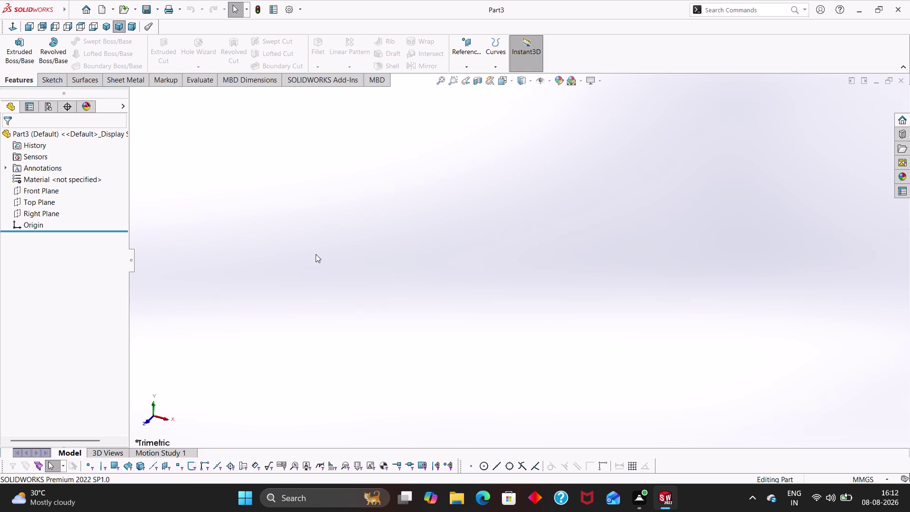
Start a new sketch on the Front Plane.
click(39, 192)
right_click(406, 211)
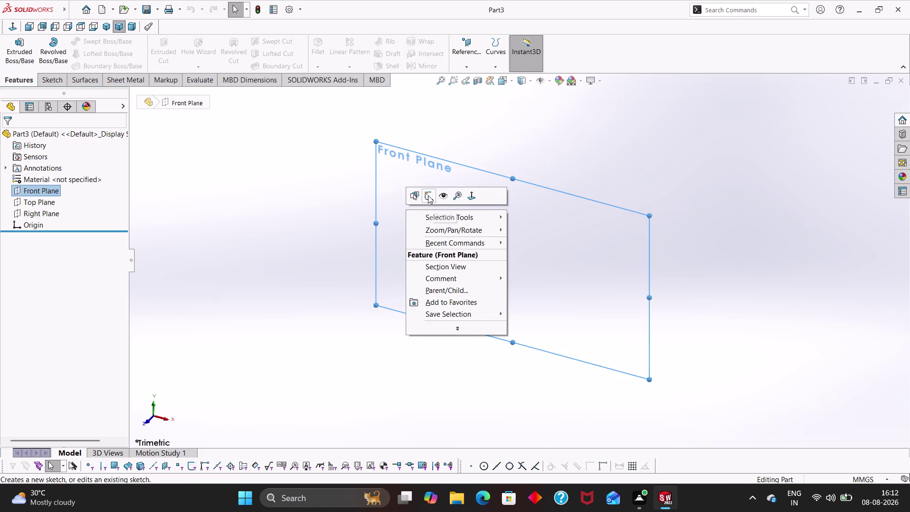
click(428, 195)
scroll(up, 3)
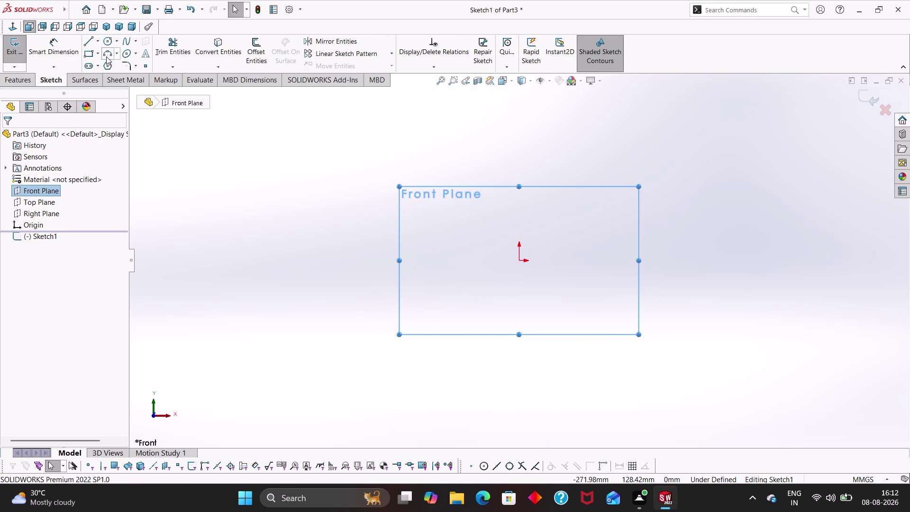
Draw a center rectangle centred on the origin.
click(91, 53)
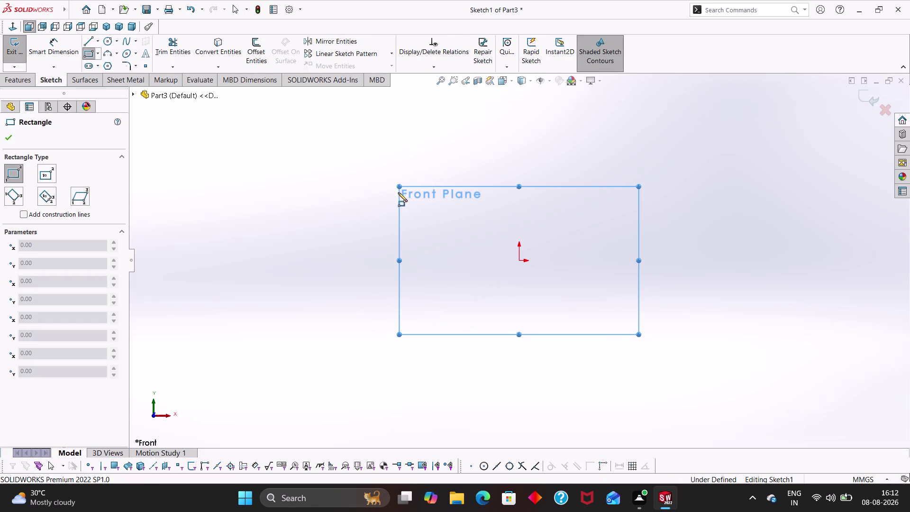
key(Escape)
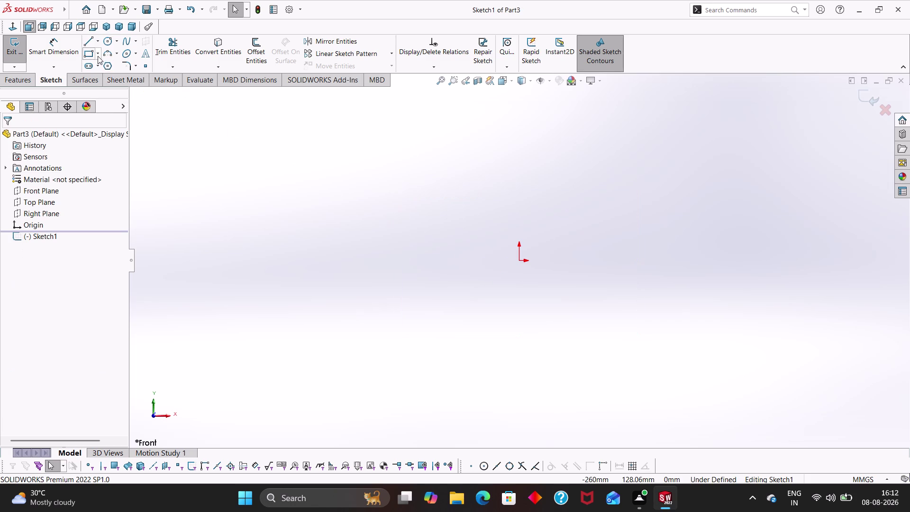
click(98, 56)
click(100, 80)
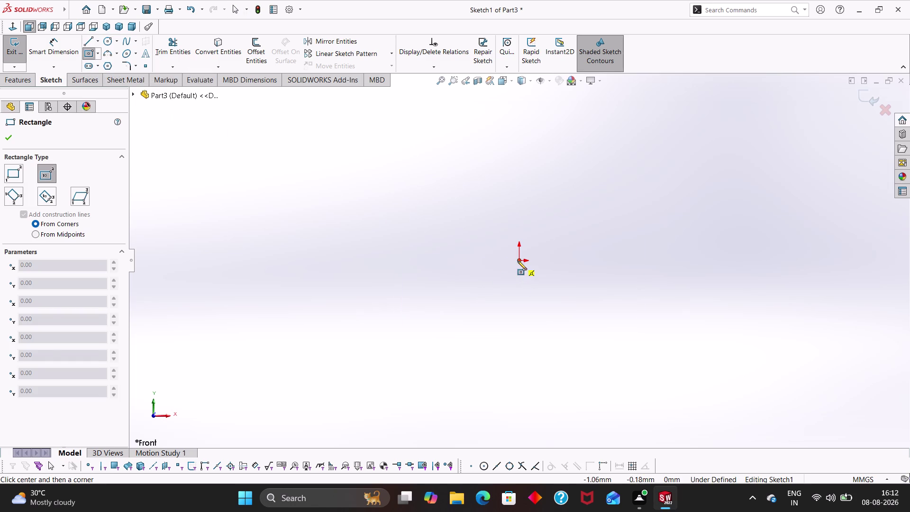
click(517, 260)
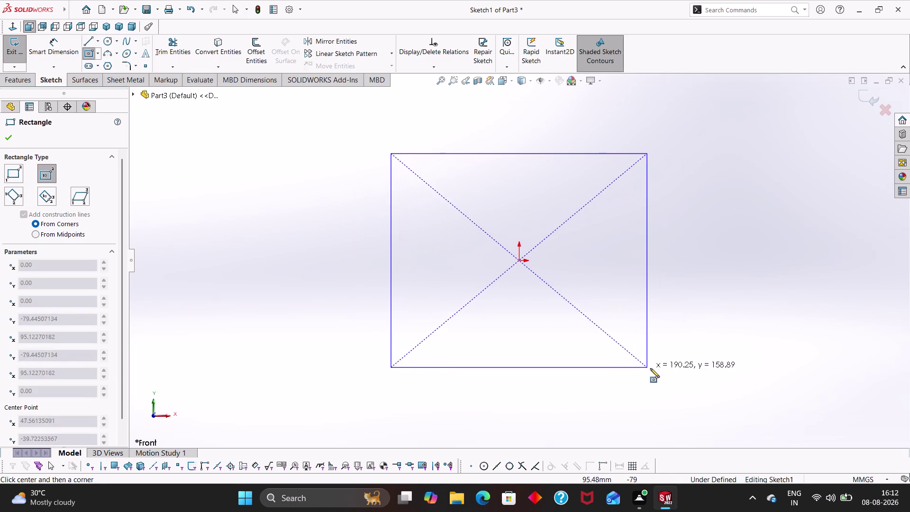
click(664, 368)
key(Escape)
right_drag(731, 359, 715, 232)
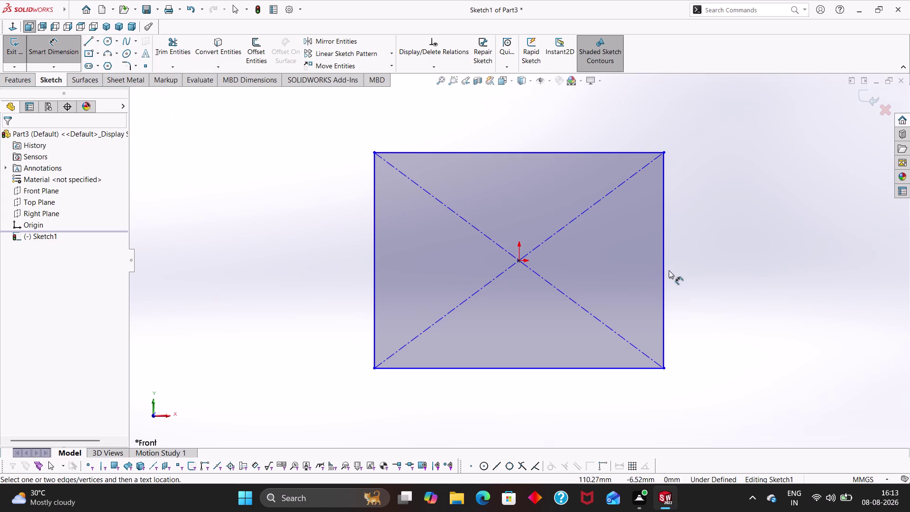
Dimension the rectangle's right edge to 14 mm and top edge to 18 mm.
click(665, 272)
click(708, 263)
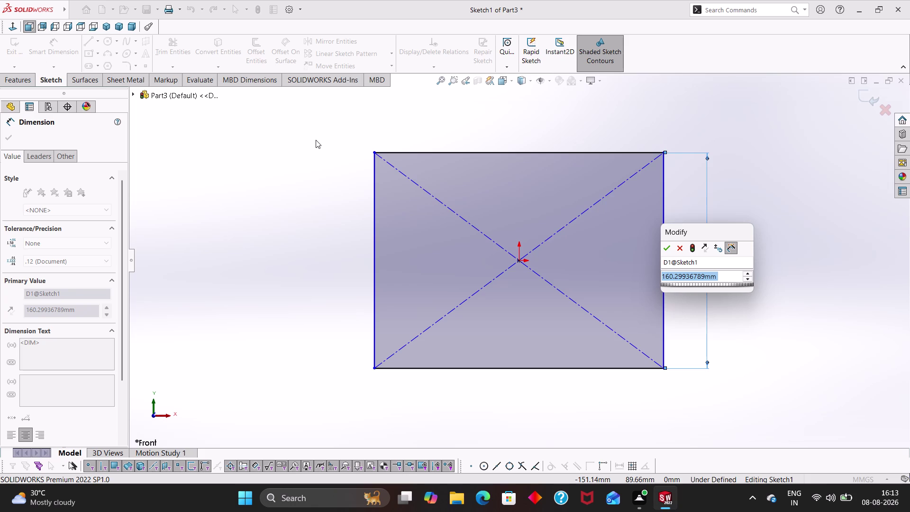
text(14)
key(Return)
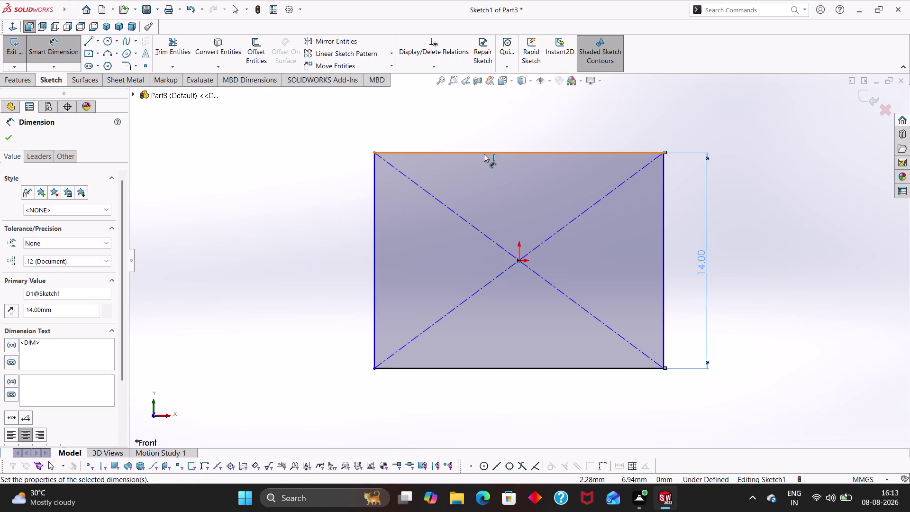
click(484, 154)
click(490, 127)
key(1)
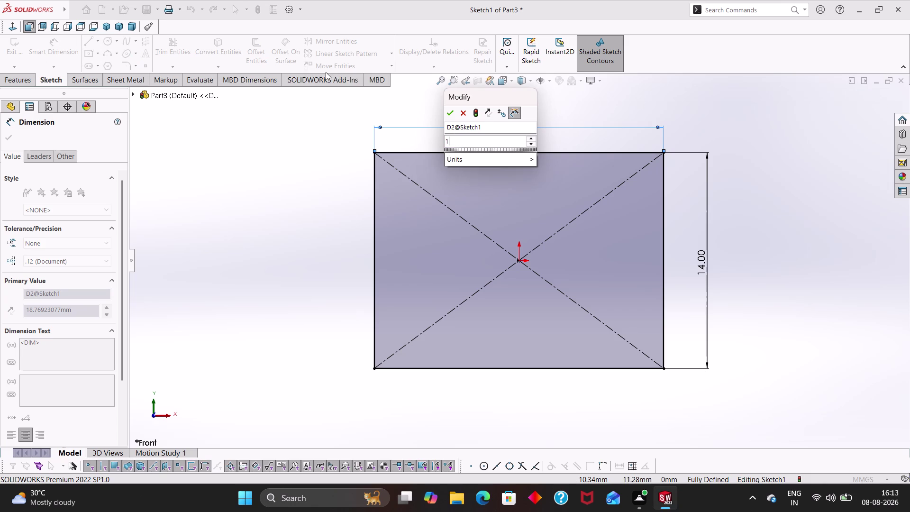
key(8)
key(Return)
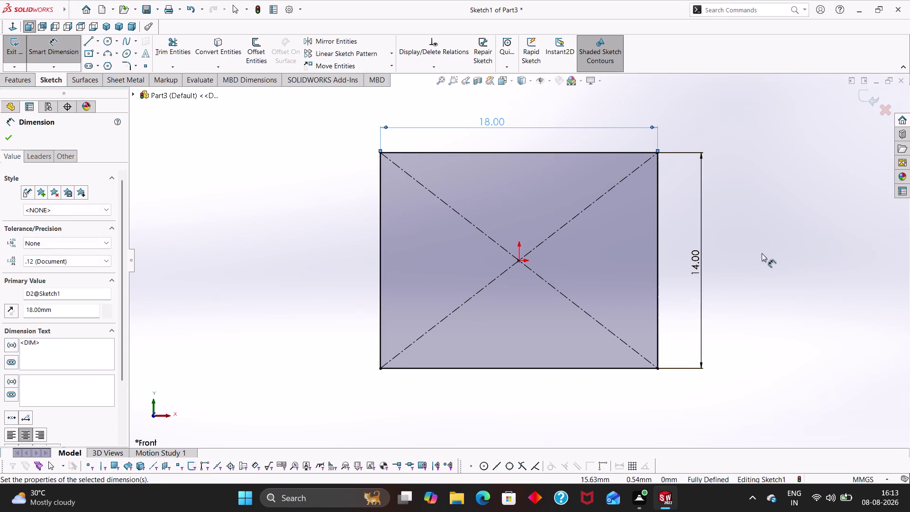
click(776, 257)
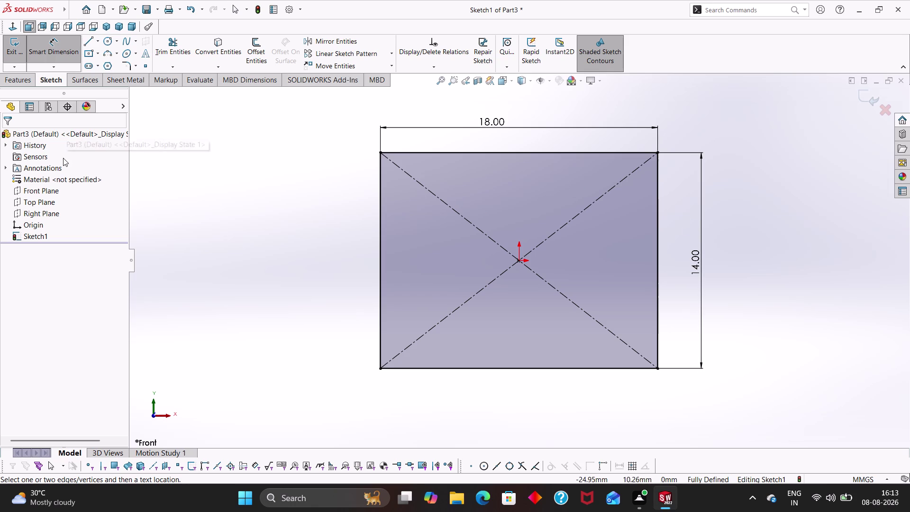
click(18, 76)
Start extruding the rectangle with a Mid Plane end condition.
click(32, 56)
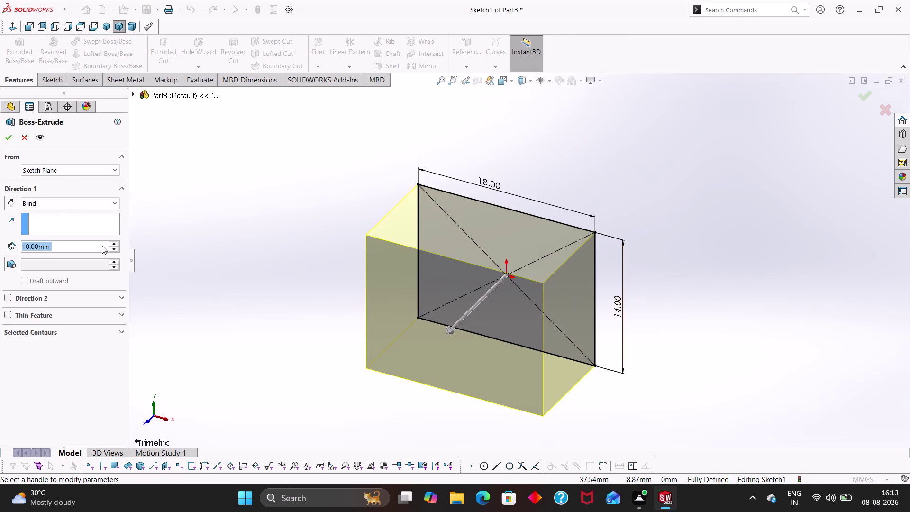
click(63, 205)
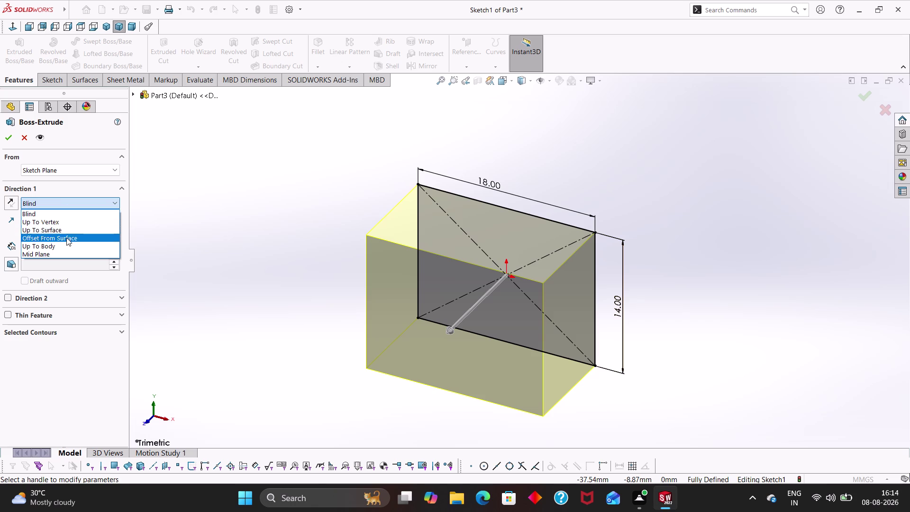
click(69, 249)
click(75, 203)
click(78, 251)
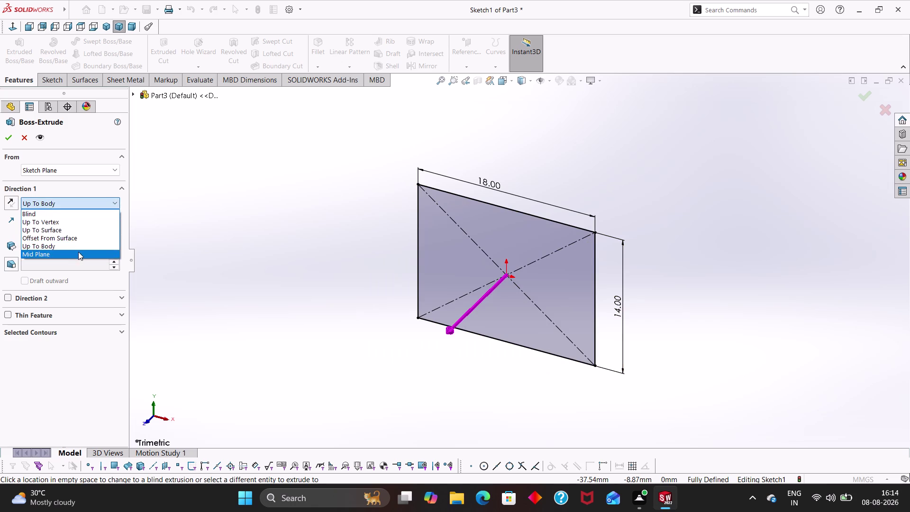
click(239, 250)
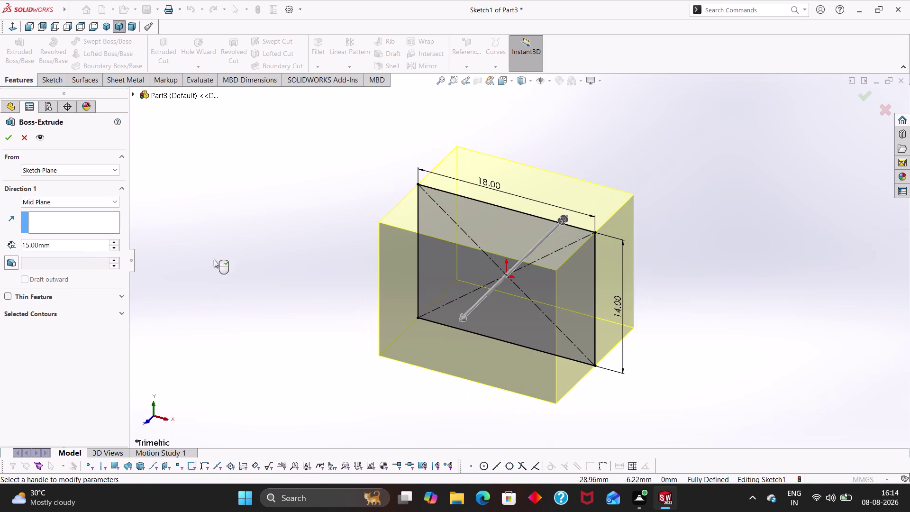
Set the extrusion depth to 14 mm and accept the block.
click(63, 247)
drag(69, 247, 8, 236)
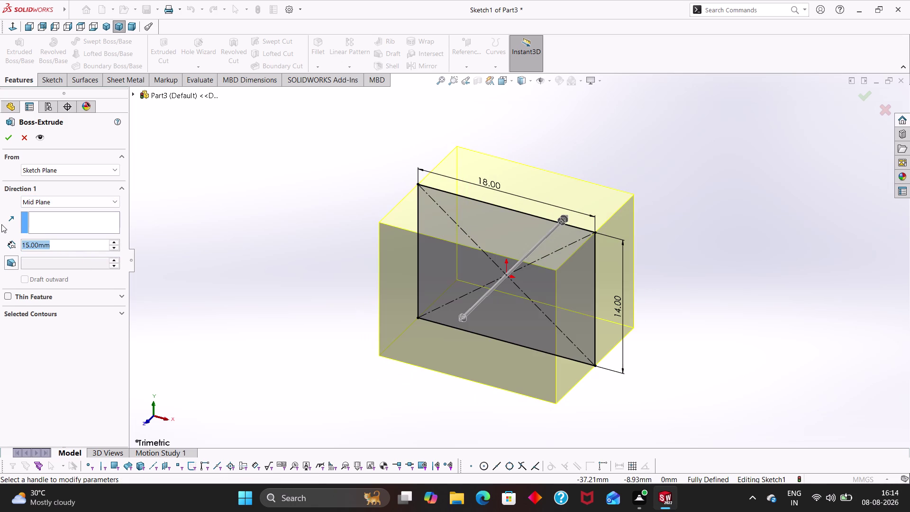
text(14)
key(Return)
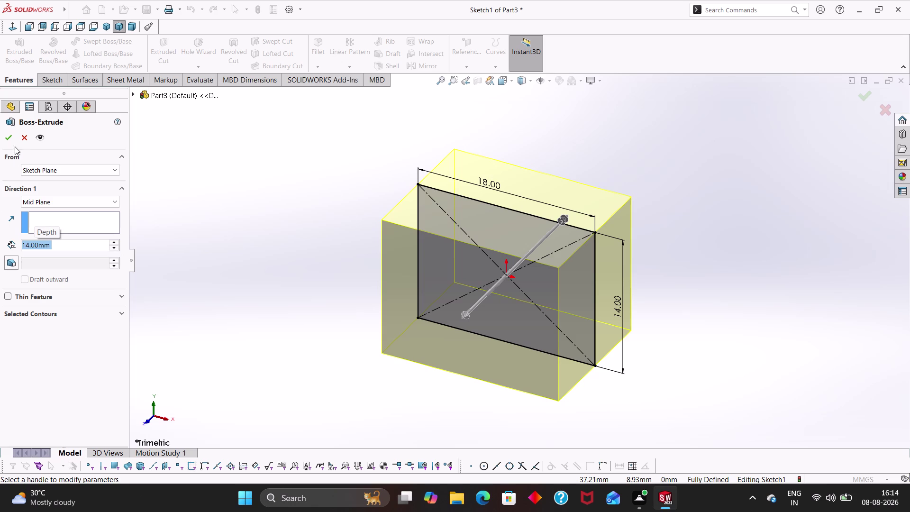
click(8, 136)
click(273, 287)
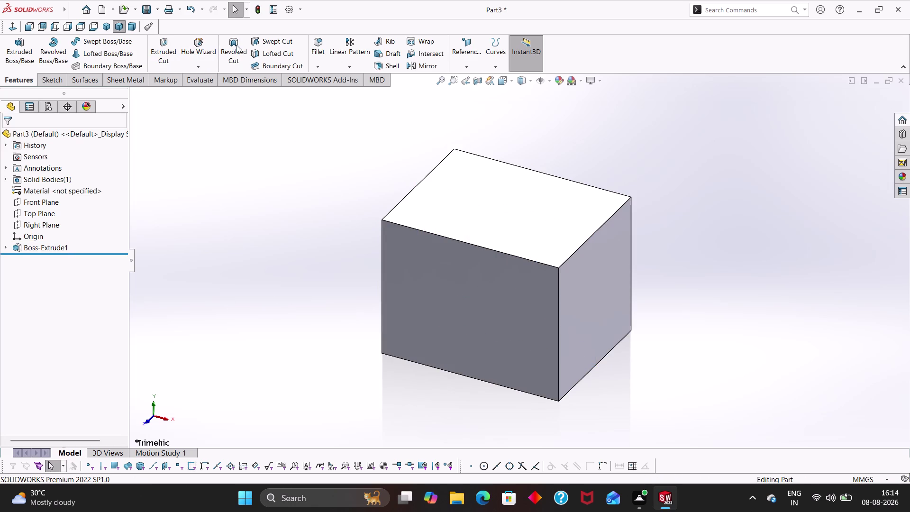
click(317, 54)
Set a 1.5 mm fillet radius and select the first block edges, including the top face's.
click(558, 287)
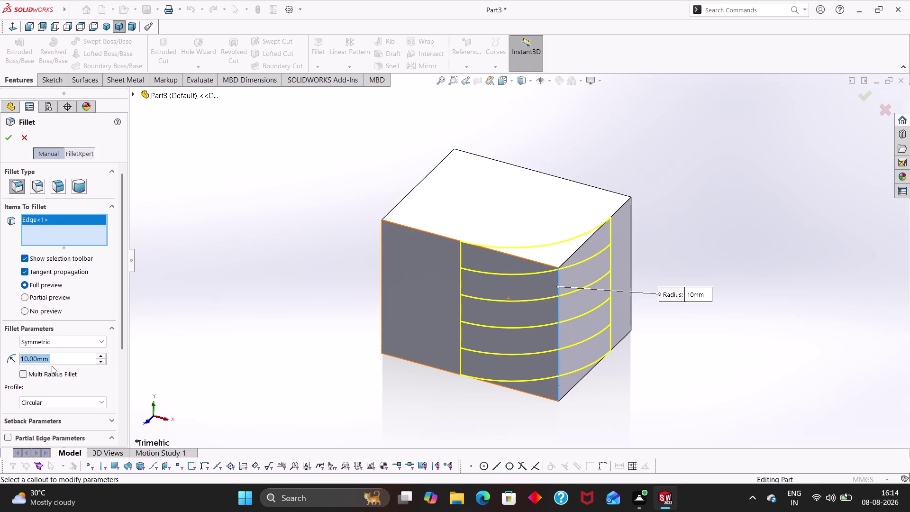
text(1.5)
key(Return)
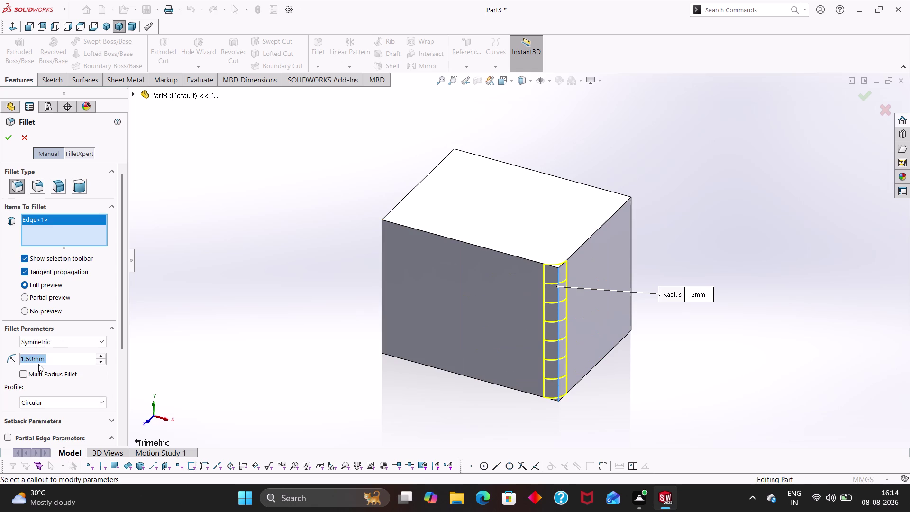
middle_drag(685, 404, 624, 304)
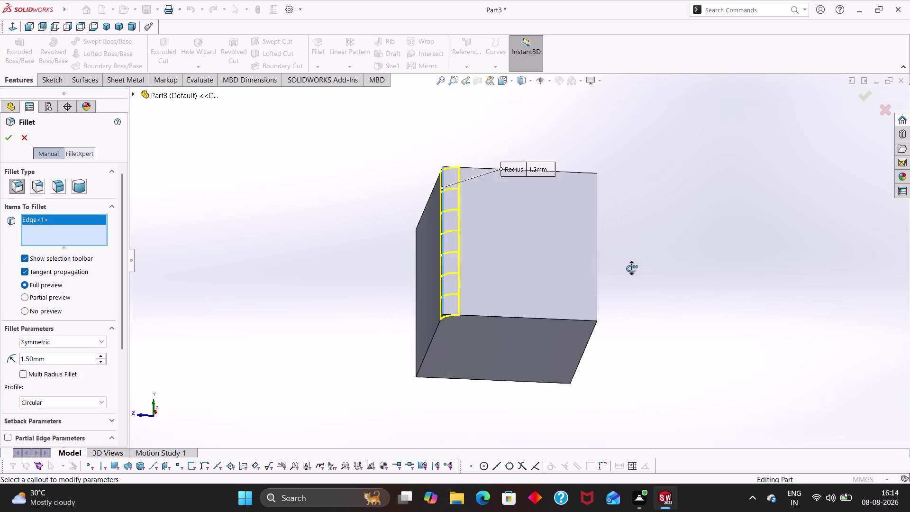
middle_drag(624, 304, 633, 253)
click(513, 286)
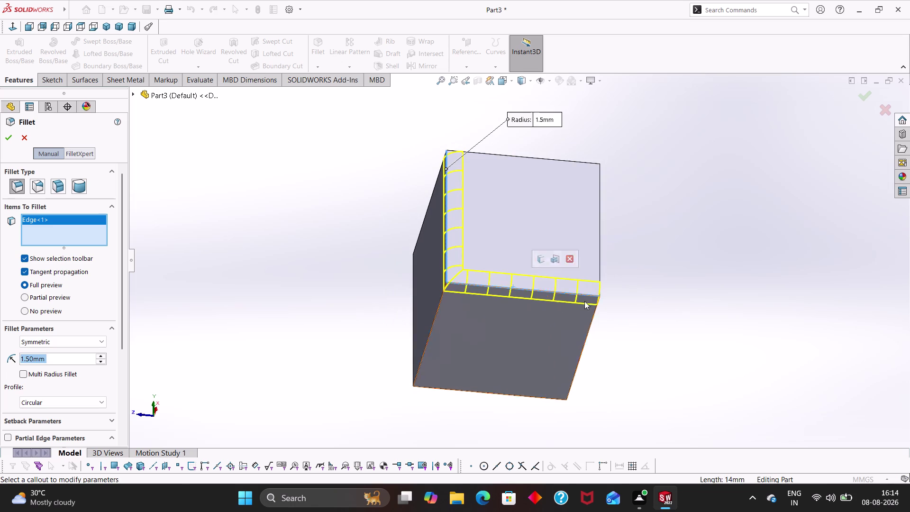
middle_drag(668, 282, 592, 385)
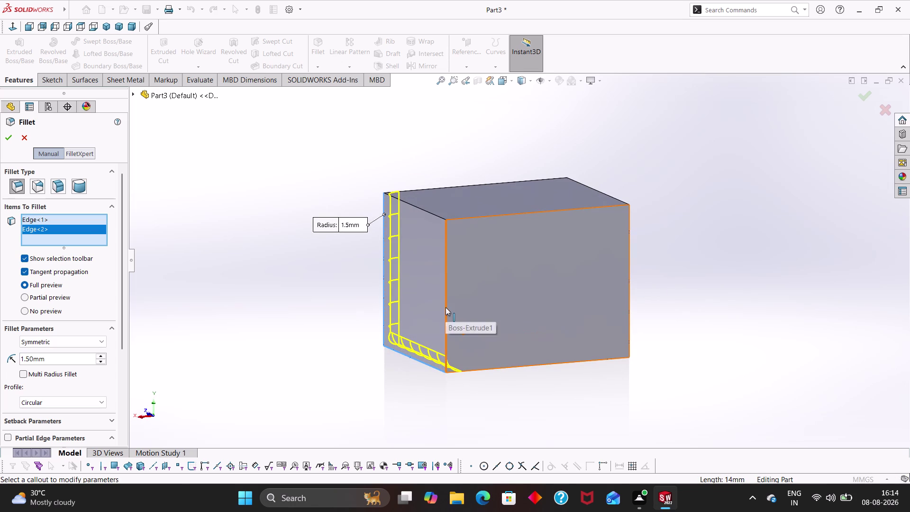
click(446, 307)
middle_drag(504, 281, 533, 371)
middle_drag(574, 311, 624, 396)
click(515, 296)
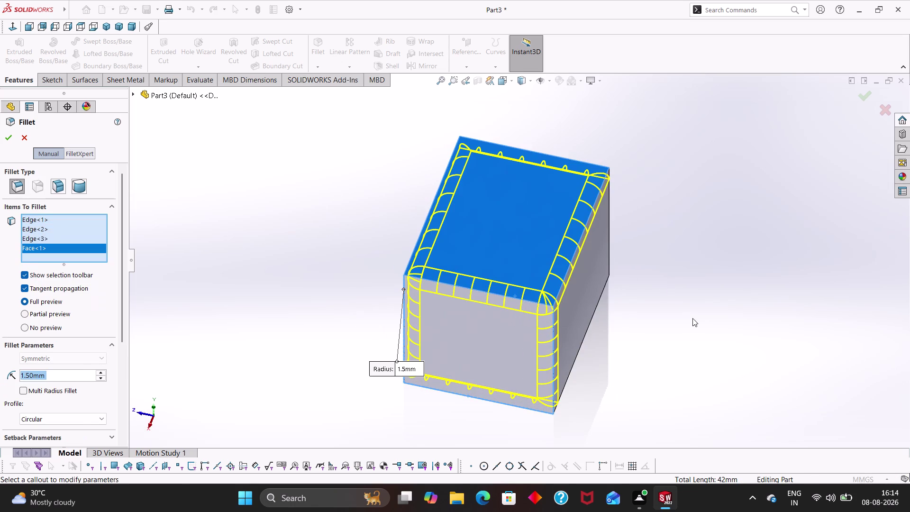
Add more of the block's side edges to the fillet.
middle_drag(694, 320, 532, 173)
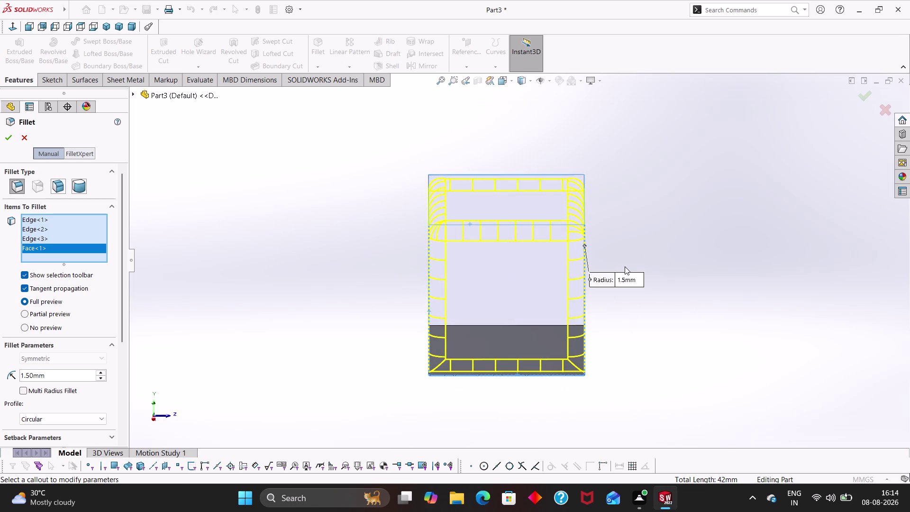
middle_drag(625, 266, 457, 293)
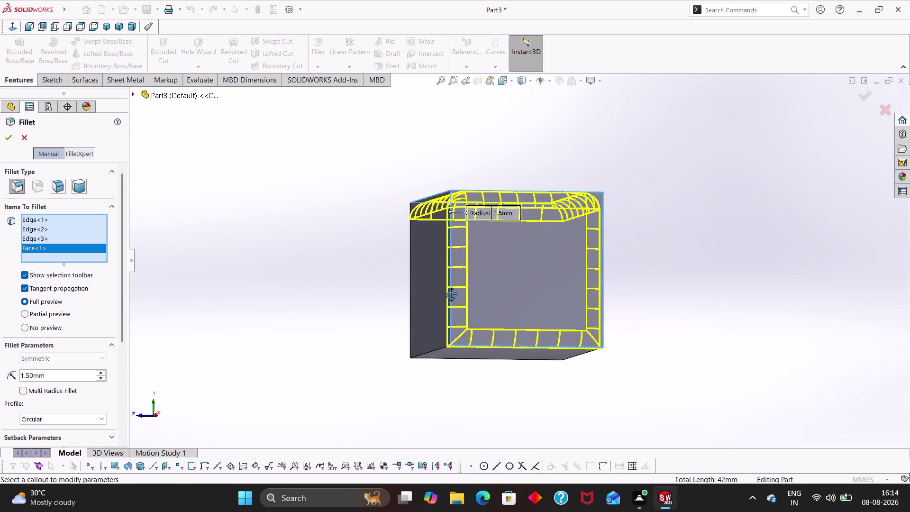
middle_drag(457, 293, 443, 243)
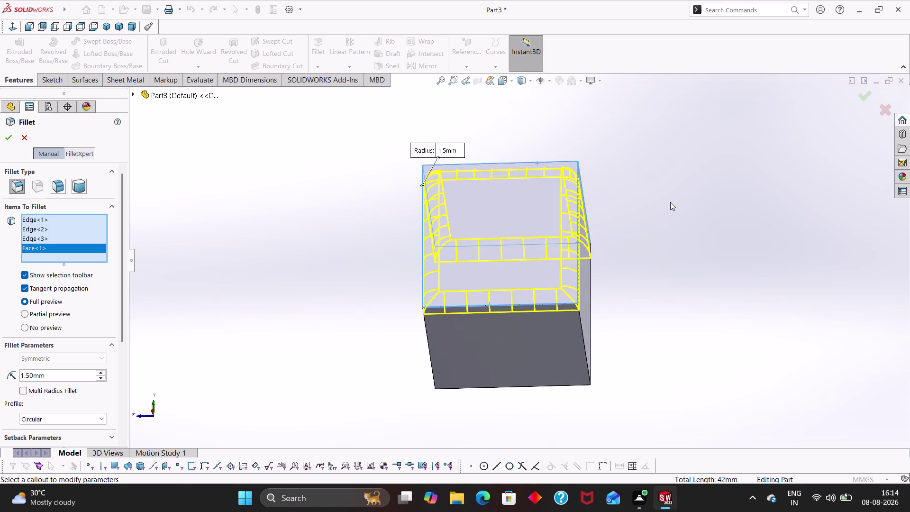
middle_drag(671, 201, 686, 222)
click(410, 292)
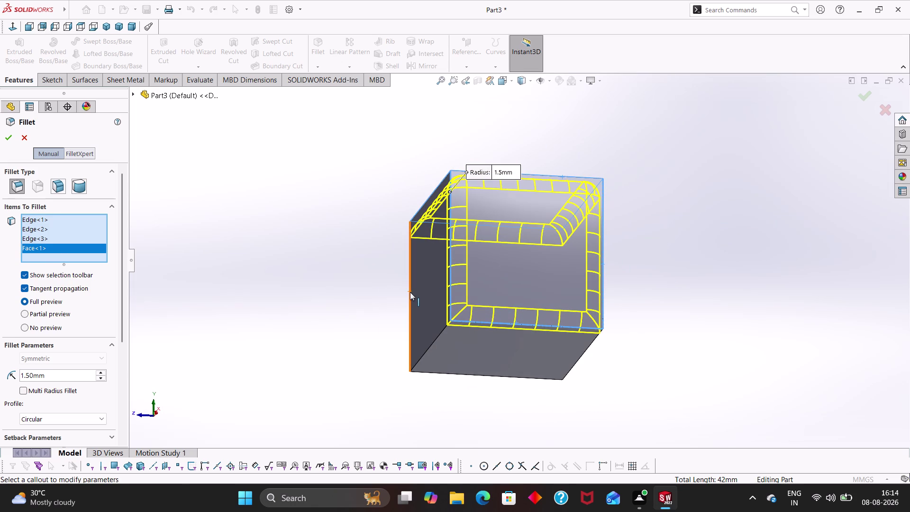
middle_drag(640, 334, 619, 341)
scroll(down, 3)
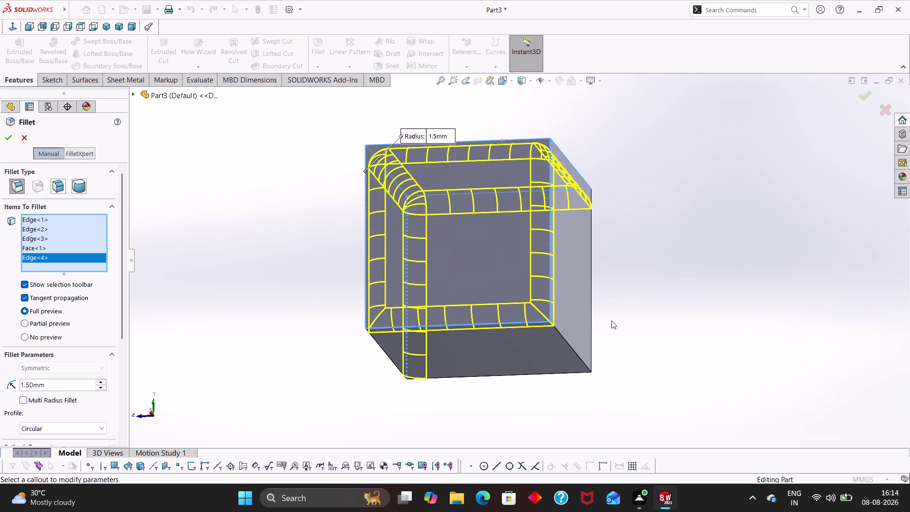
click(592, 306)
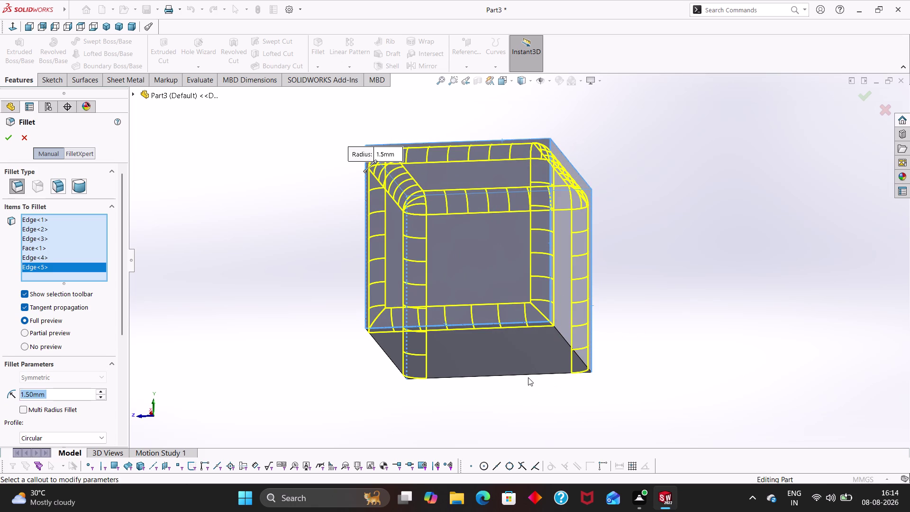
click(529, 375)
Add the remaining underside edges and apply the 1.5 mm fillet.
middle_drag(554, 393, 528, 299)
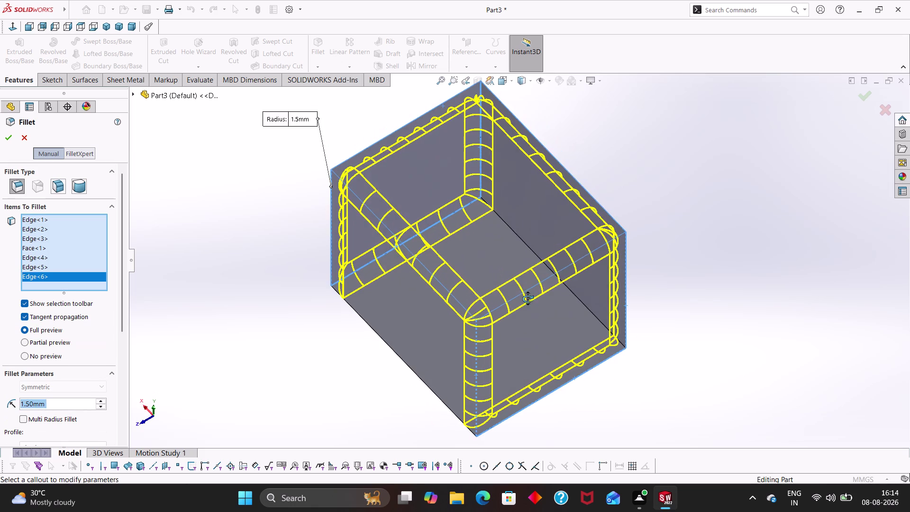
middle_drag(528, 299, 529, 299)
click(425, 388)
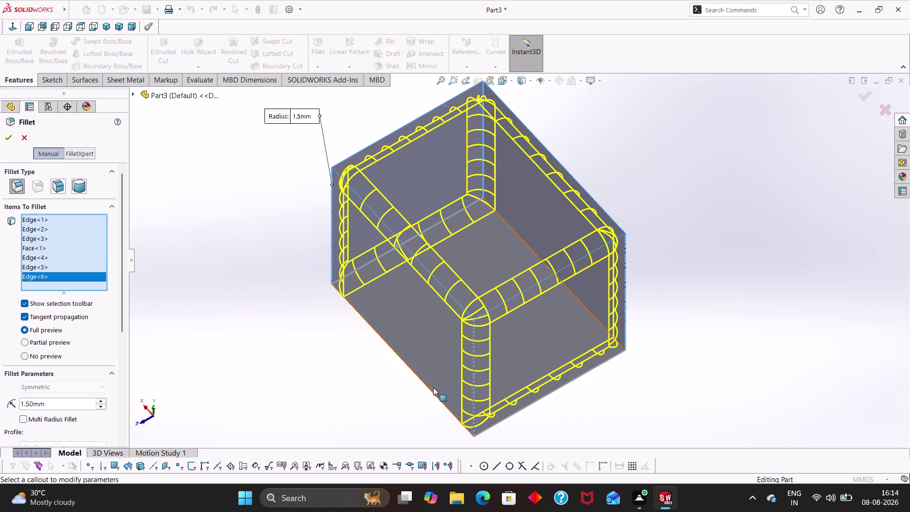
click(429, 390)
middle_drag(689, 342, 633, 382)
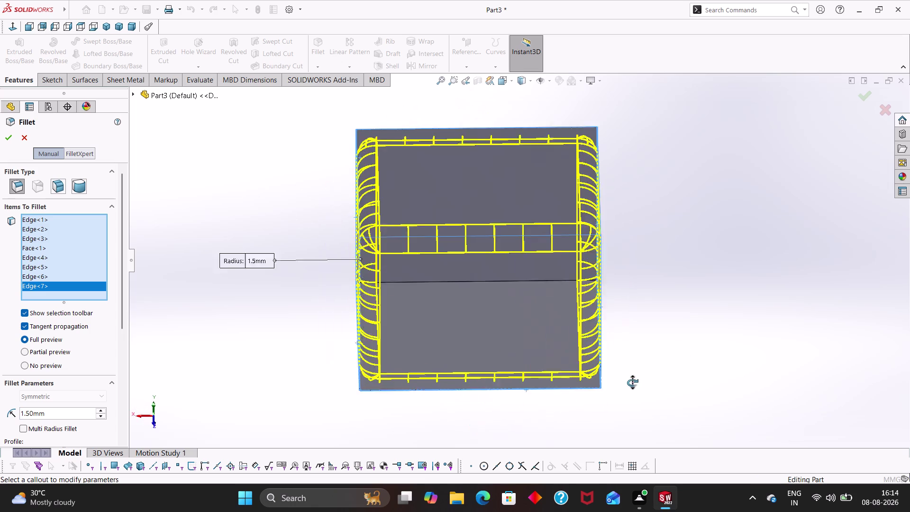
middle_drag(634, 383, 774, 401)
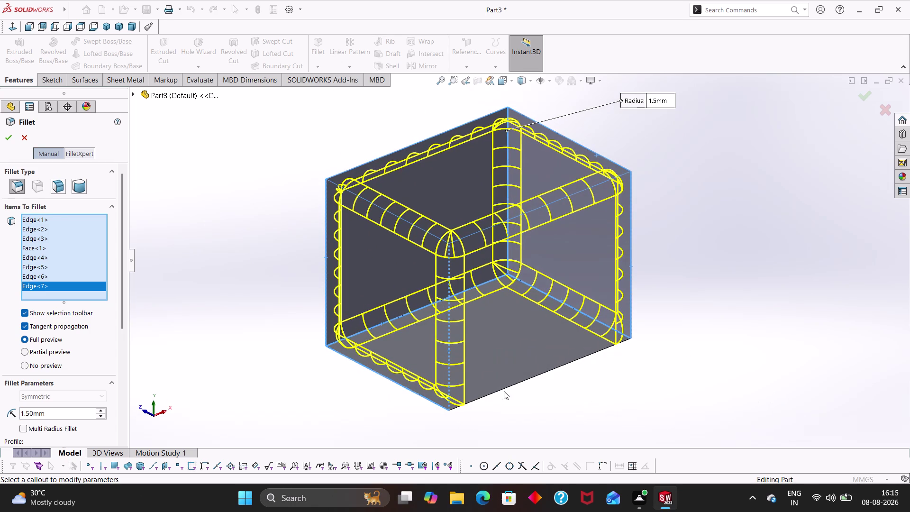
click(504, 389)
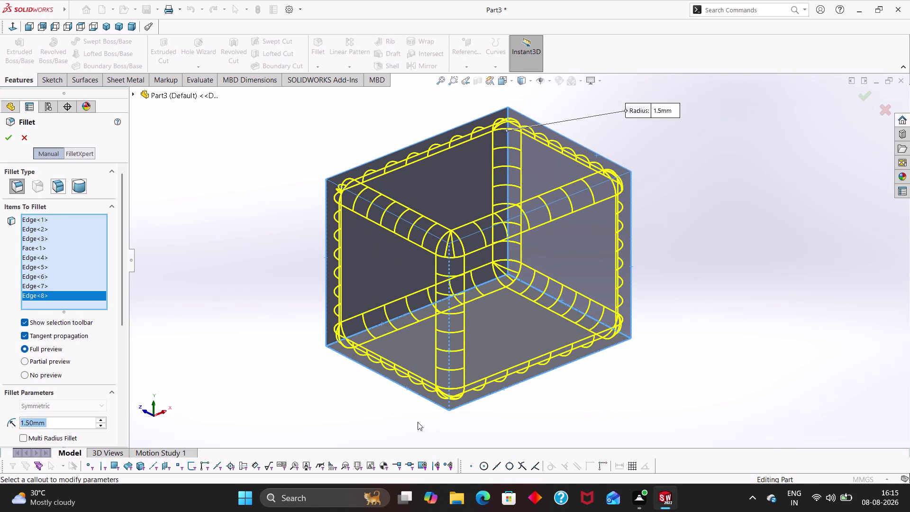
click(4, 140)
middle_drag(293, 222, 307, 268)
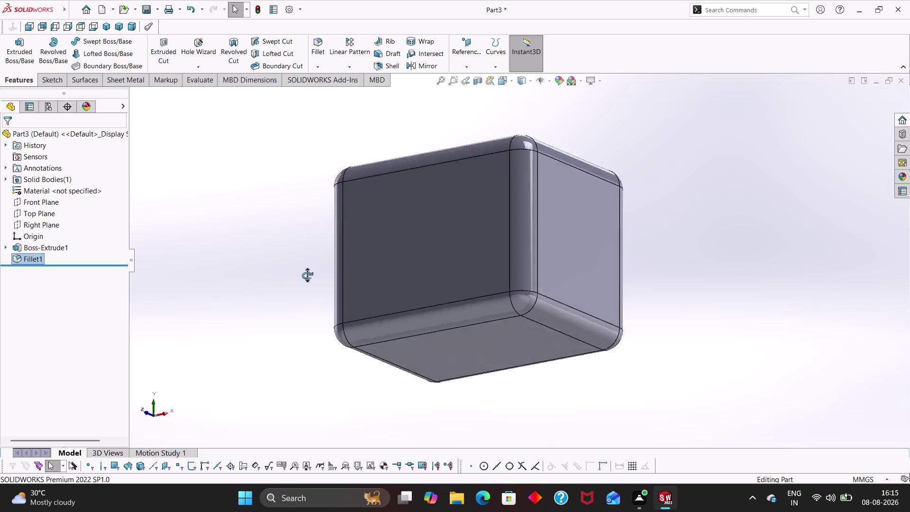
Orbit the rounded block, then start a sketch on its top face.
middle_drag(307, 268, 520, 319)
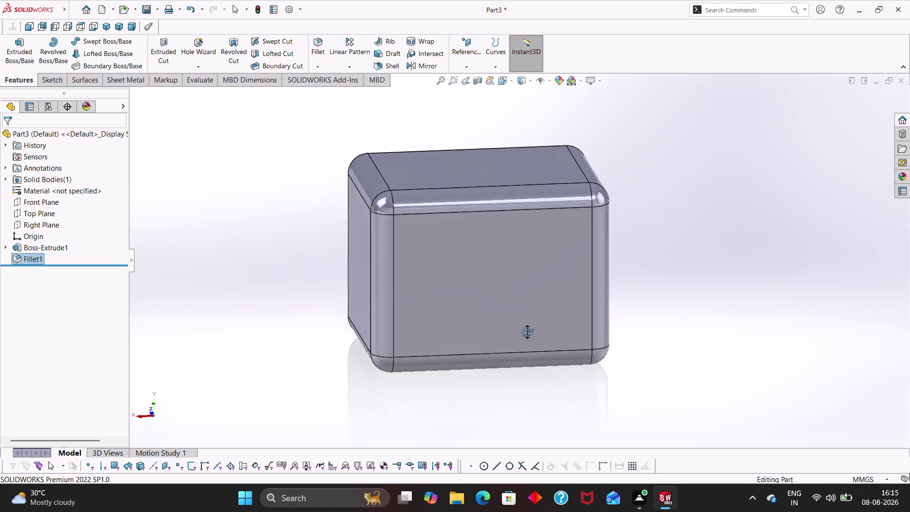
middle_drag(520, 319, 472, 131)
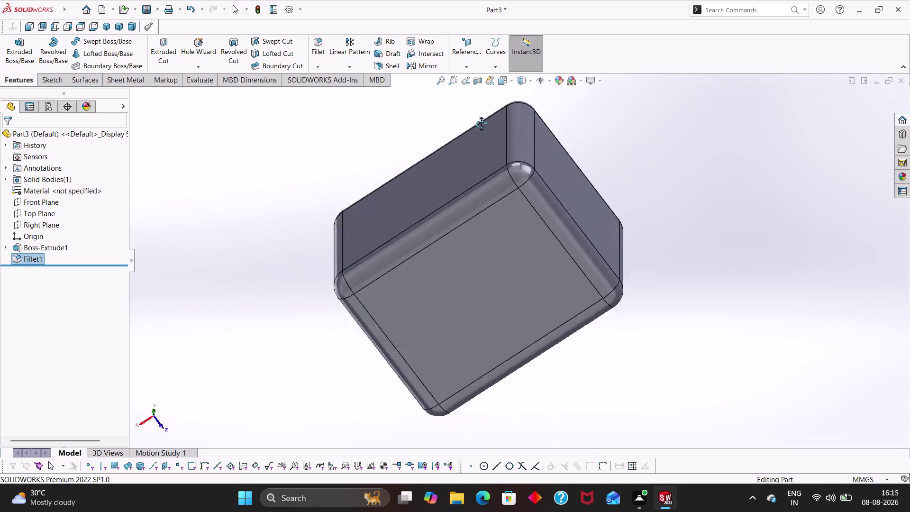
middle_drag(471, 132, 661, 394)
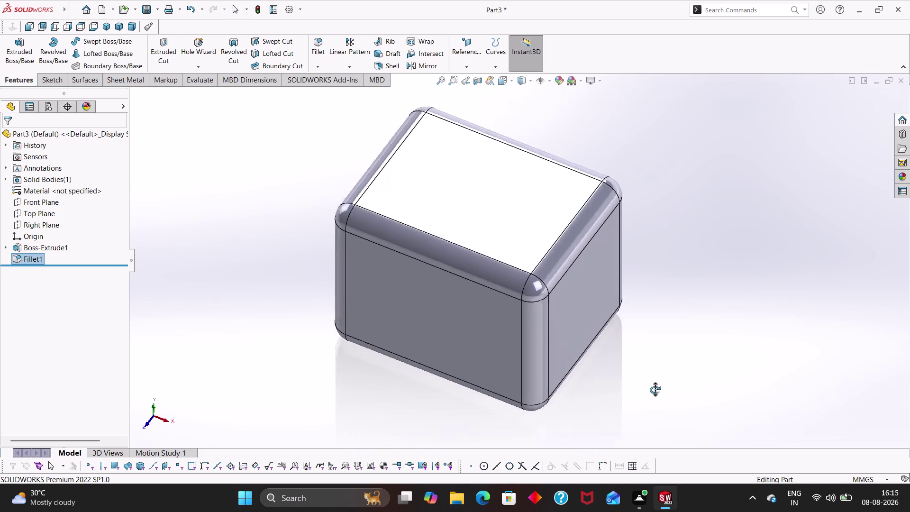
middle_drag(661, 394, 654, 389)
scroll(up, 3)
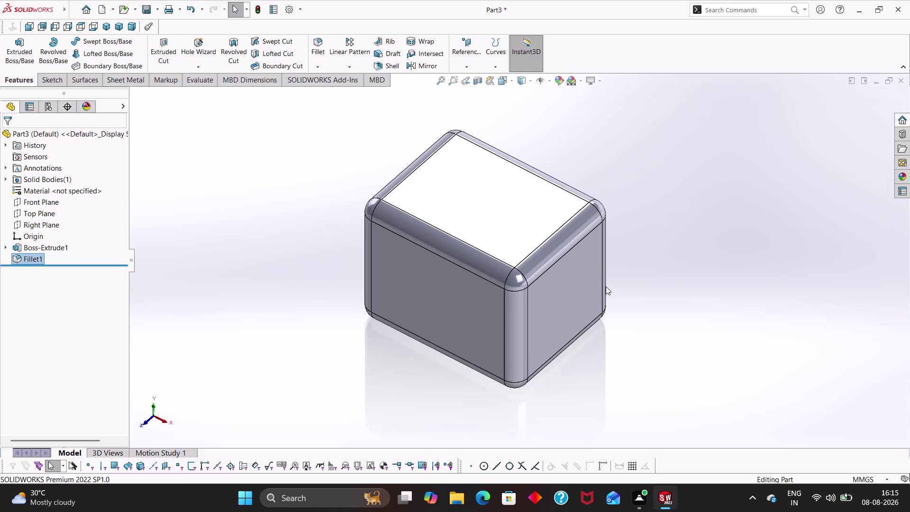
right_click(530, 200)
click(554, 183)
scroll(up, 3)
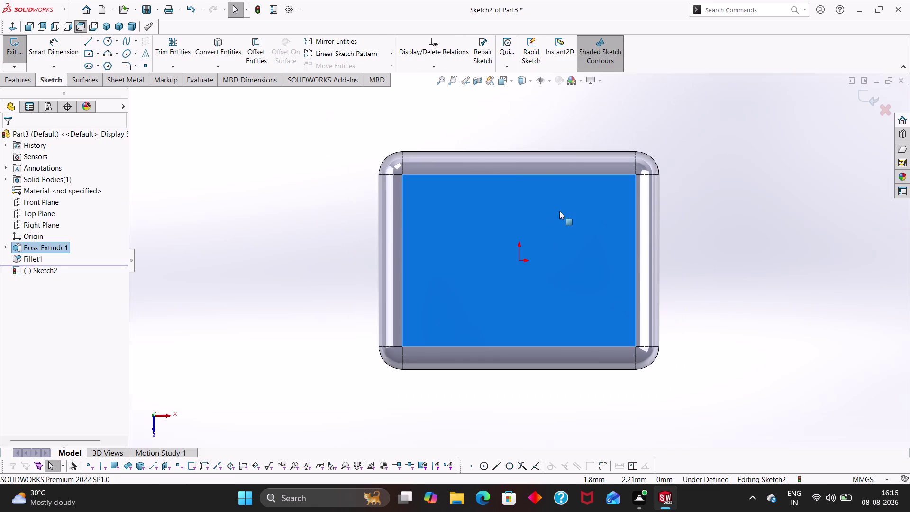
right_drag(330, 218, 415, 237)
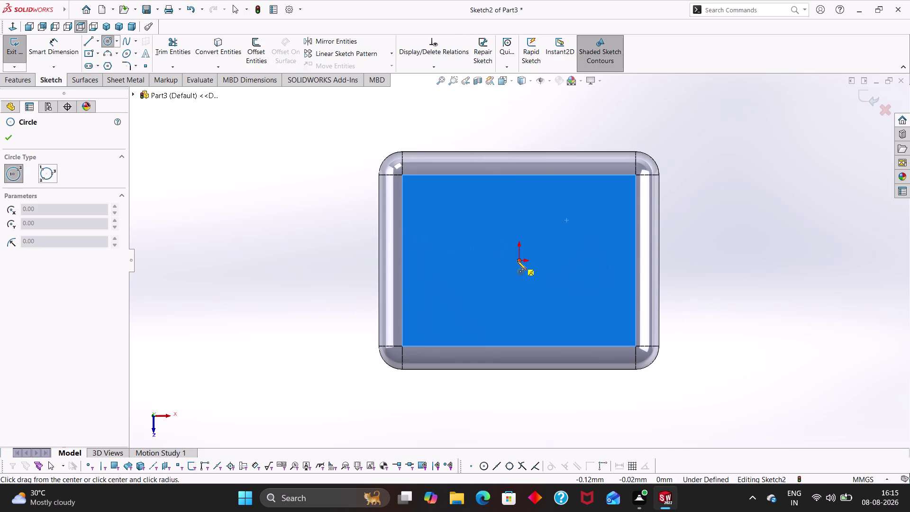
click(517, 261)
click(570, 309)
right_drag(710, 332, 698, 200)
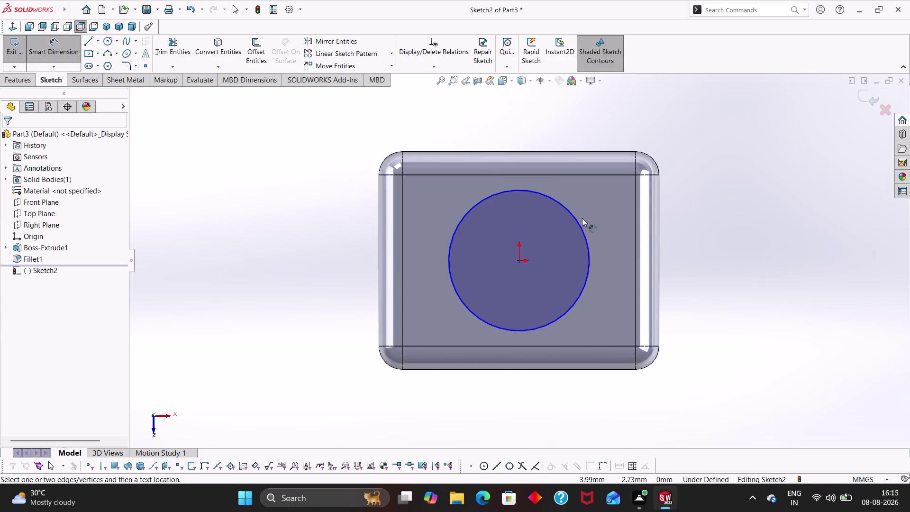
click(577, 221)
click(610, 198)
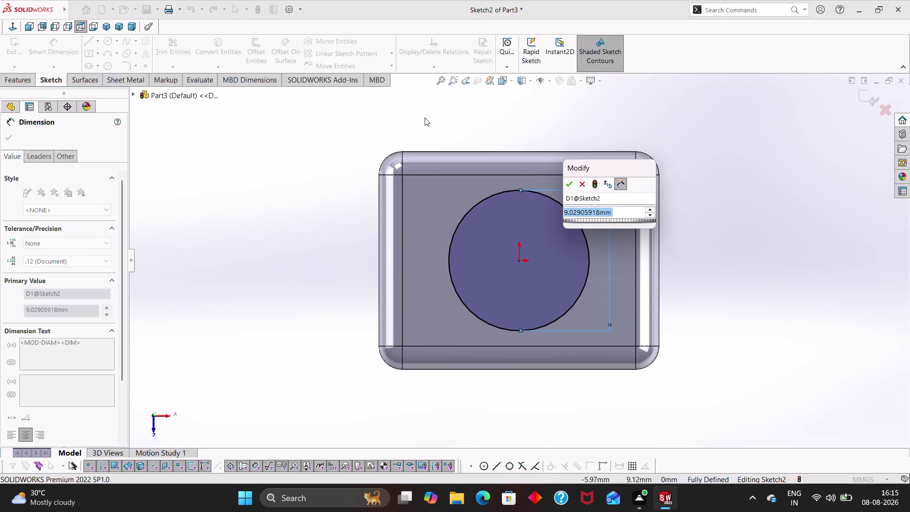
key(1)
key(0)
key(Return)
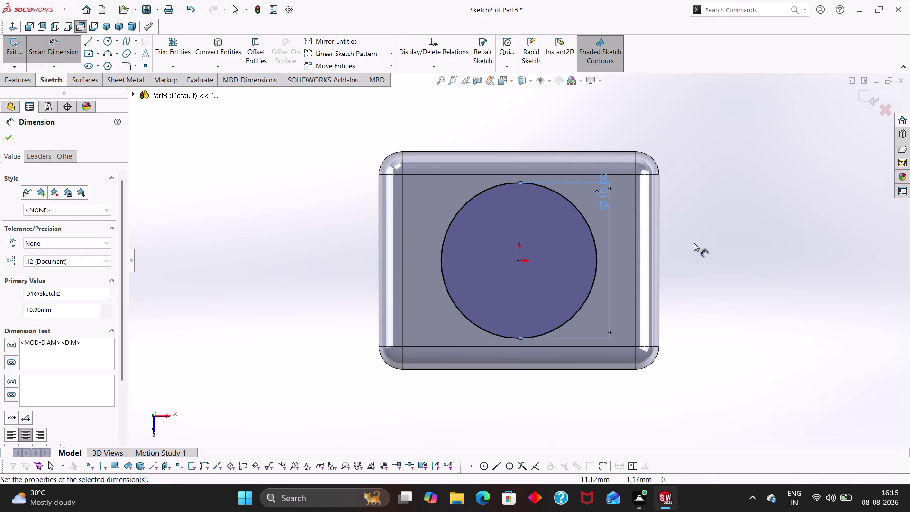
click(699, 237)
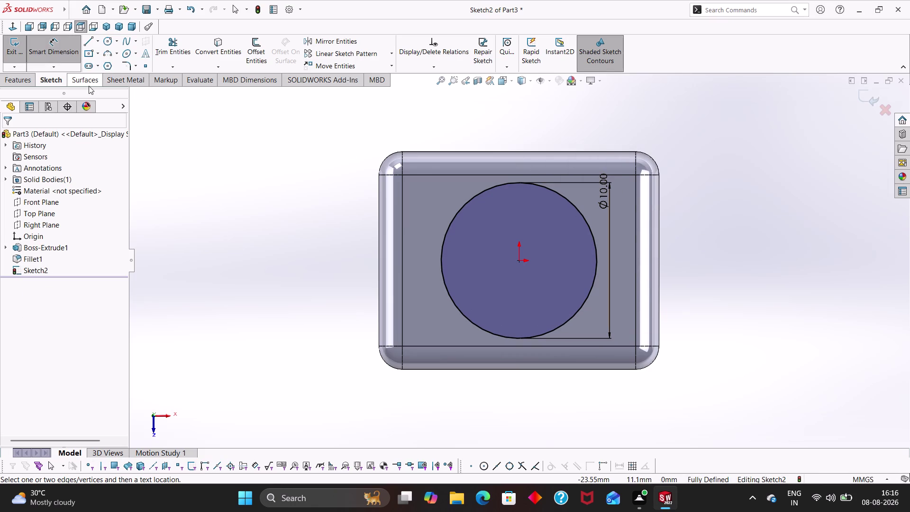
middle_drag(701, 298, 696, 188)
key(Escape)
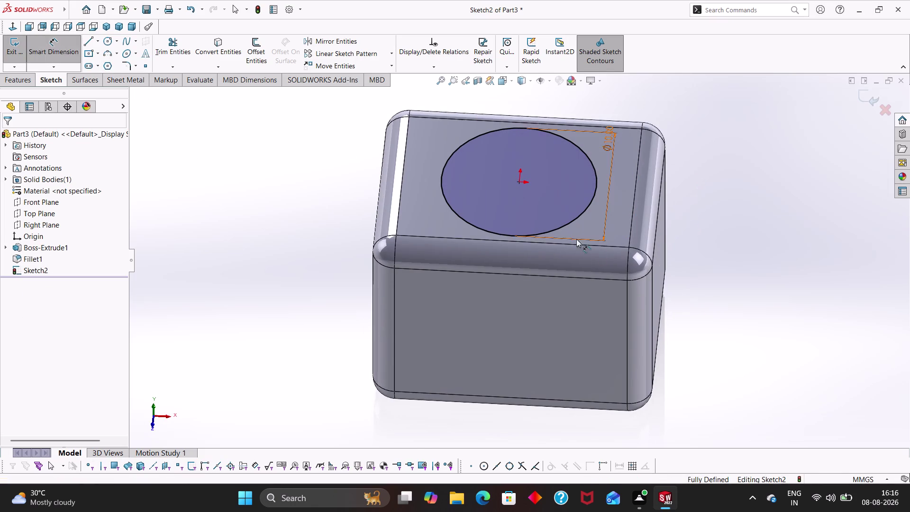
click(568, 225)
key(Delete)
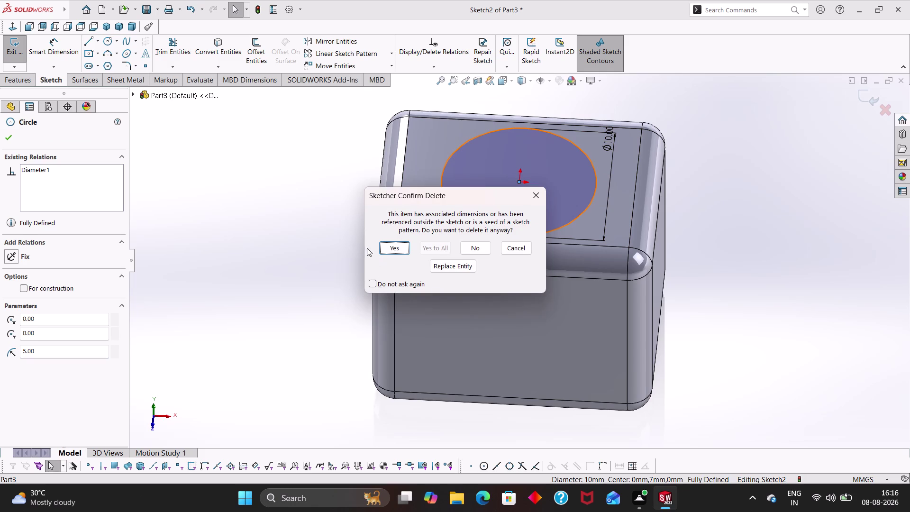
click(383, 249)
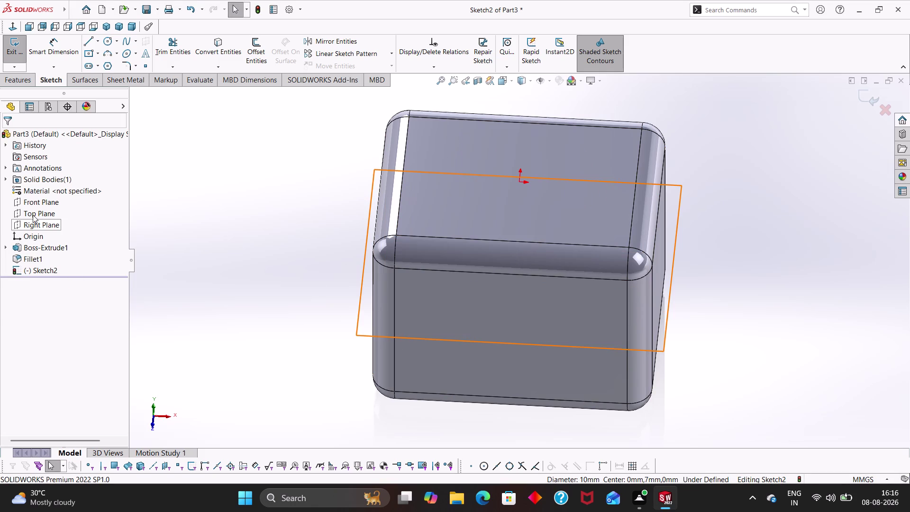
click(33, 215)
right_click(48, 213)
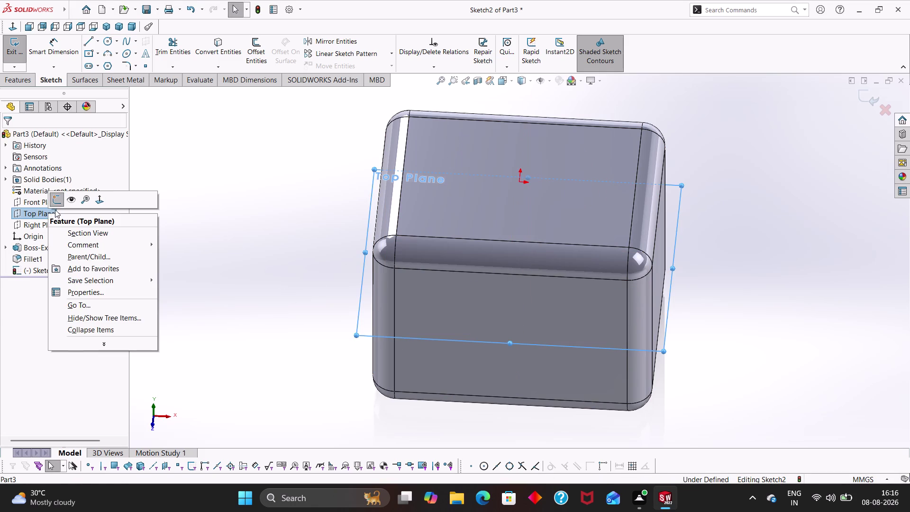
click(57, 199)
Sketch a circle centred on the origin on the Top Plane.
click(50, 214)
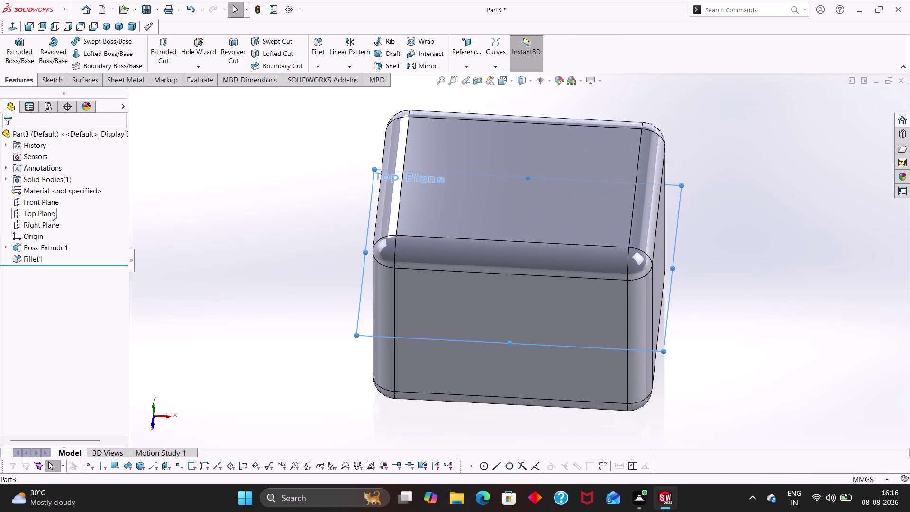
click(57, 200)
scroll(up, 3)
right_drag(216, 237, 358, 245)
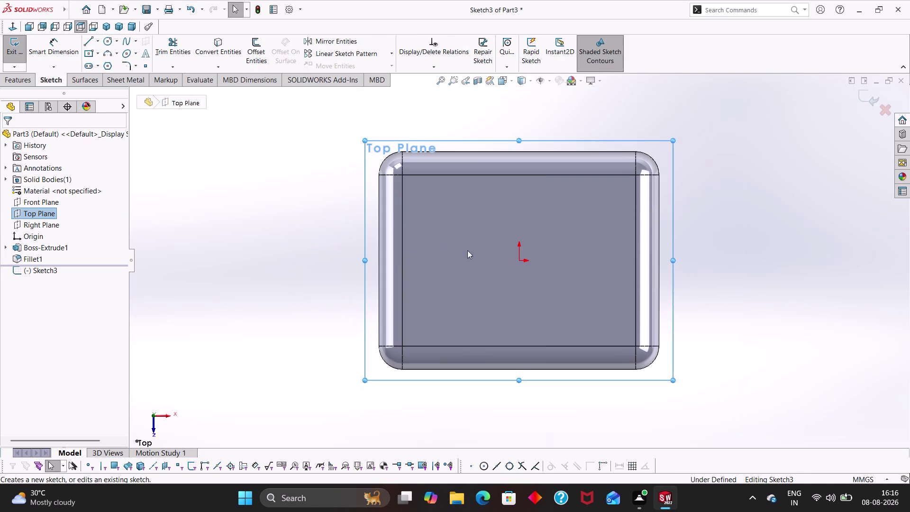
right_drag(357, 245, 473, 251)
click(517, 262)
click(545, 307)
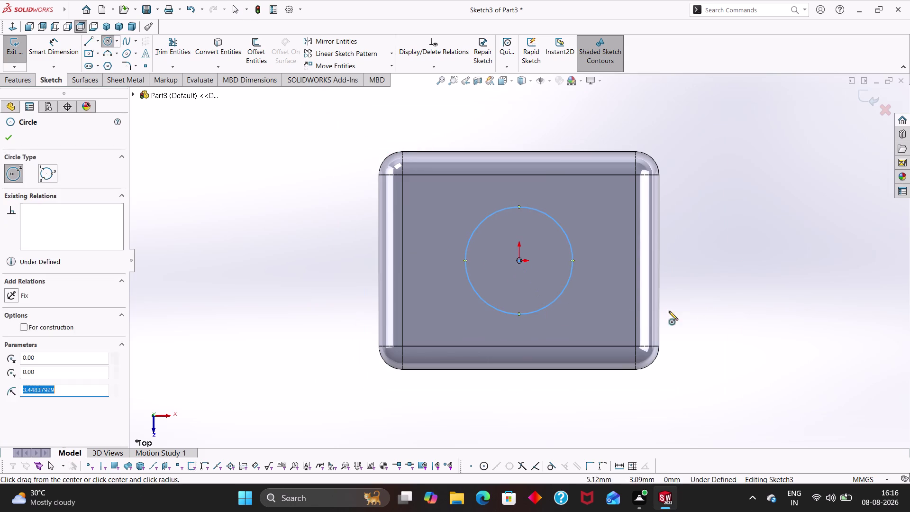
key(Escape)
Dimension the circle to a 10 mm diameter.
right_drag(720, 334, 695, 212)
click(571, 253)
click(602, 219)
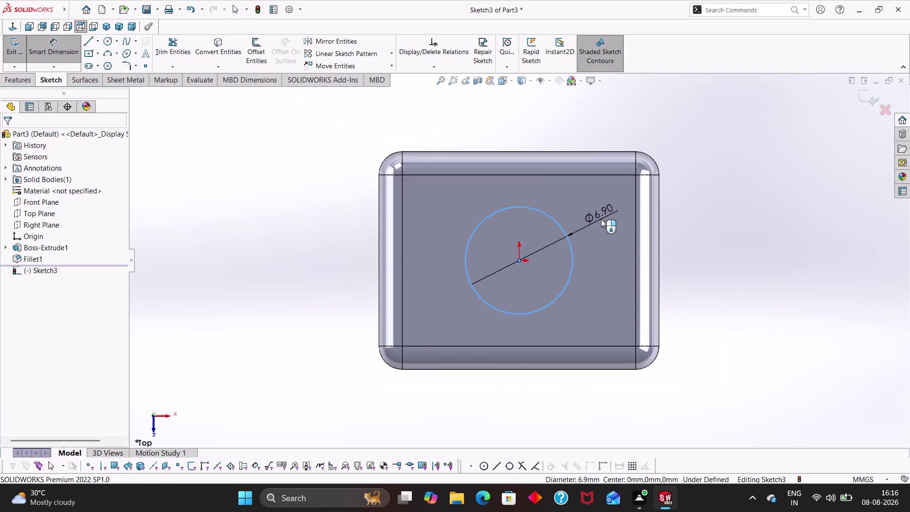
key(1)
key(0)
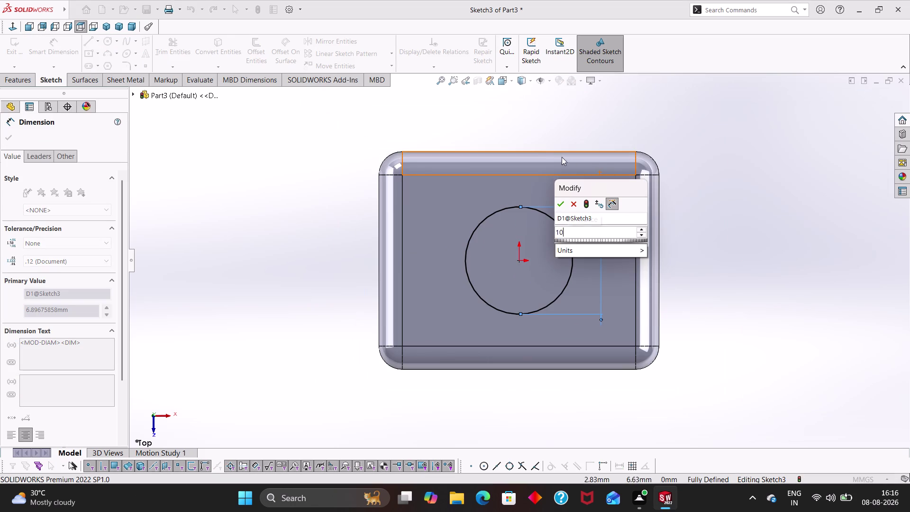
key(Return)
click(721, 256)
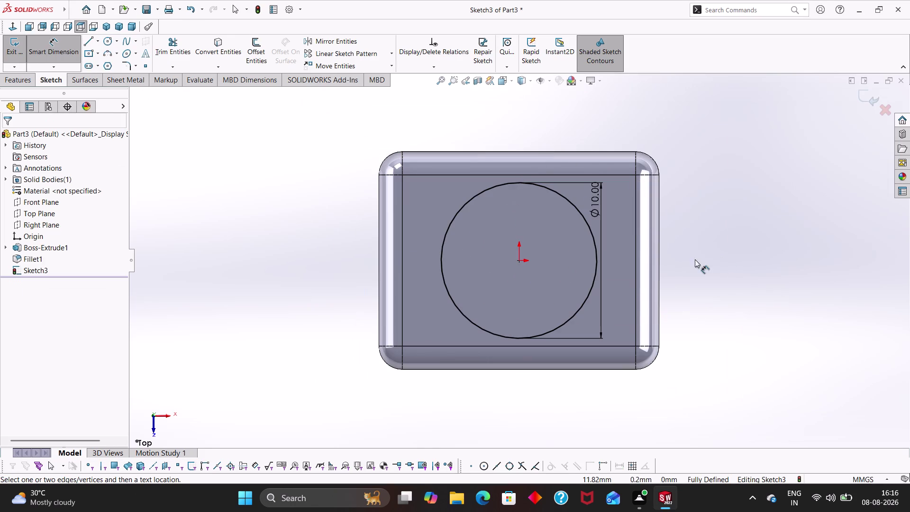
click(12, 77)
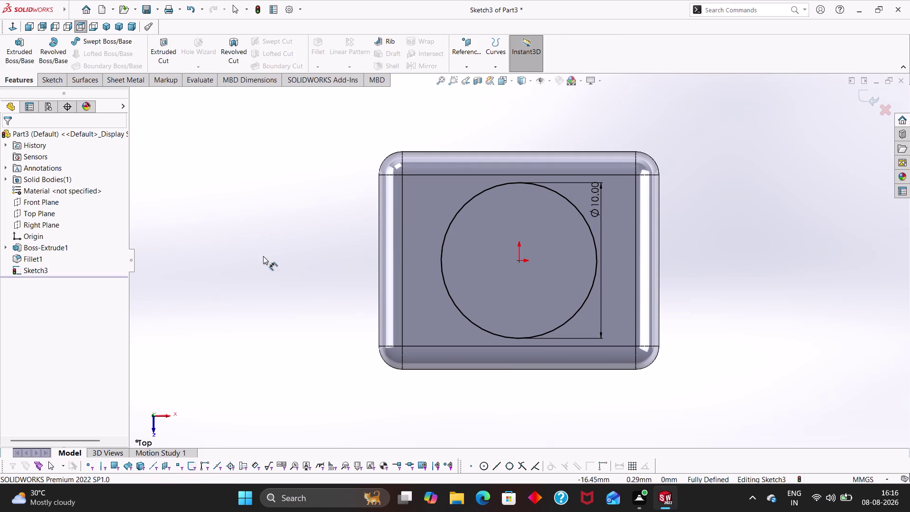
Extrude the 10 mm circle to a 28 mm depth and accept it.
middle_drag(267, 251, 258, 162)
scroll(up, 3)
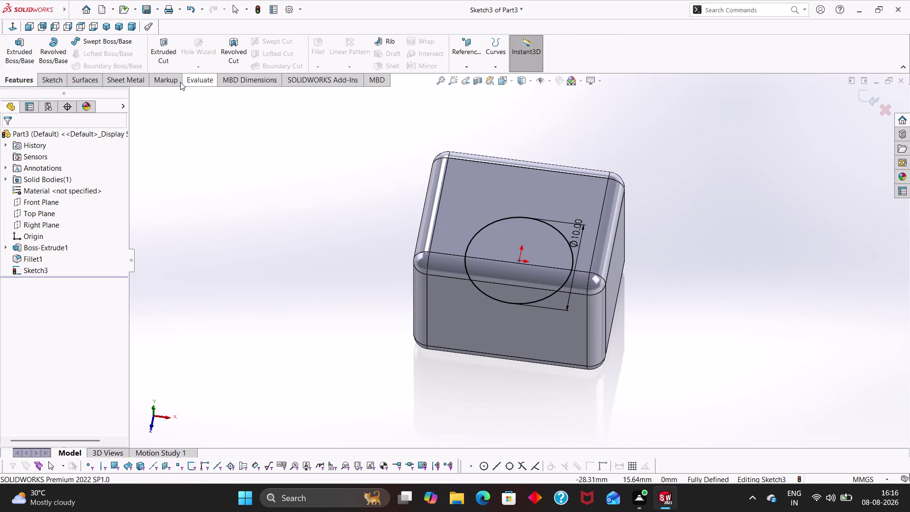
click(27, 60)
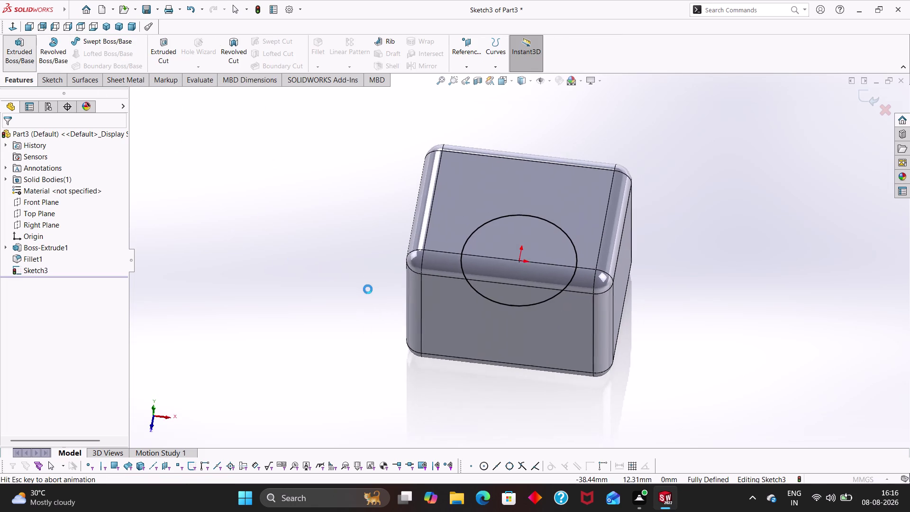
scroll(up, 3)
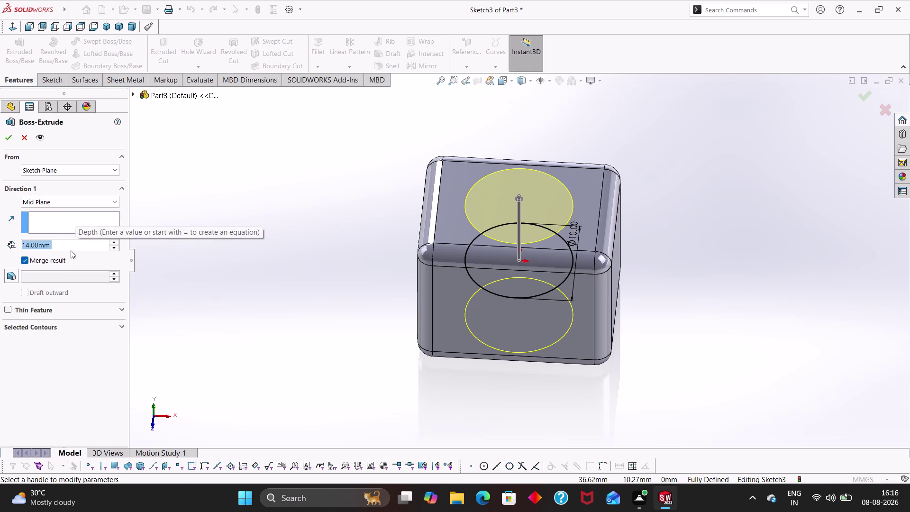
text(28)
key(Return)
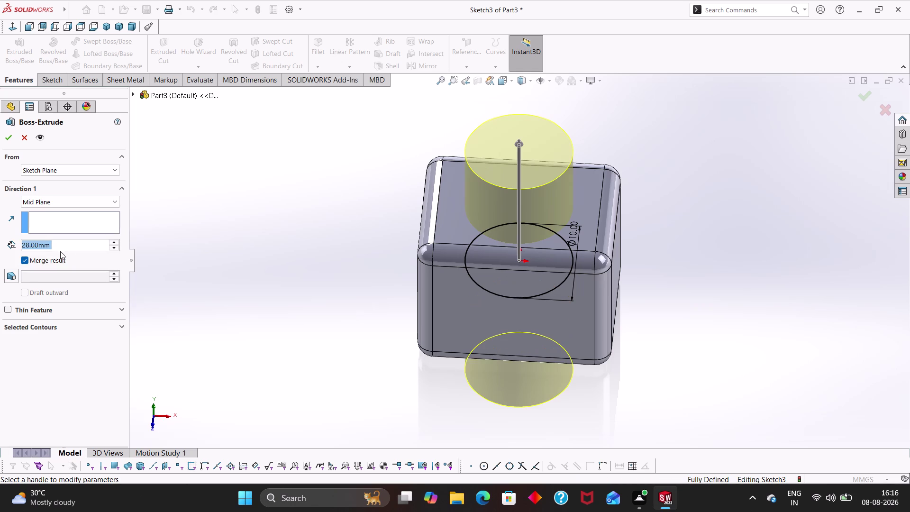
click(6, 139)
click(276, 297)
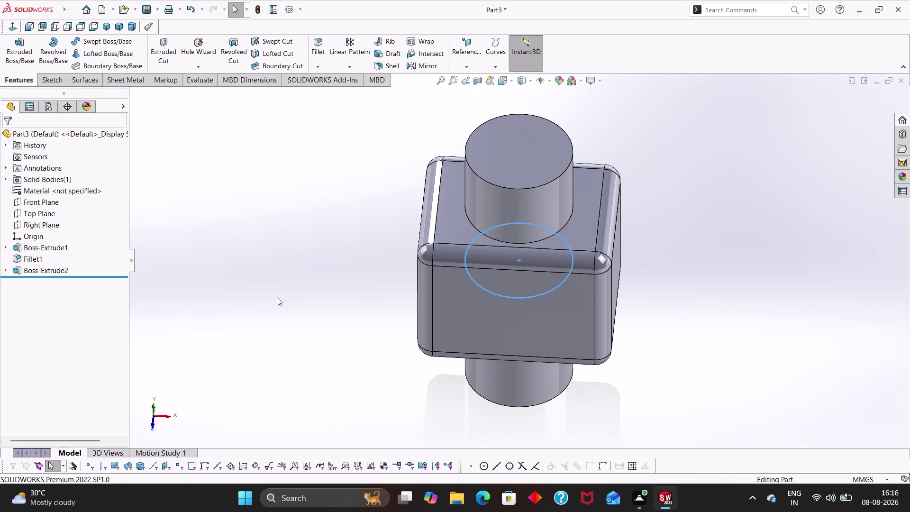
Select the top and bottom cylinder-to-block edges for a fillet.
middle_drag(336, 309, 321, 309)
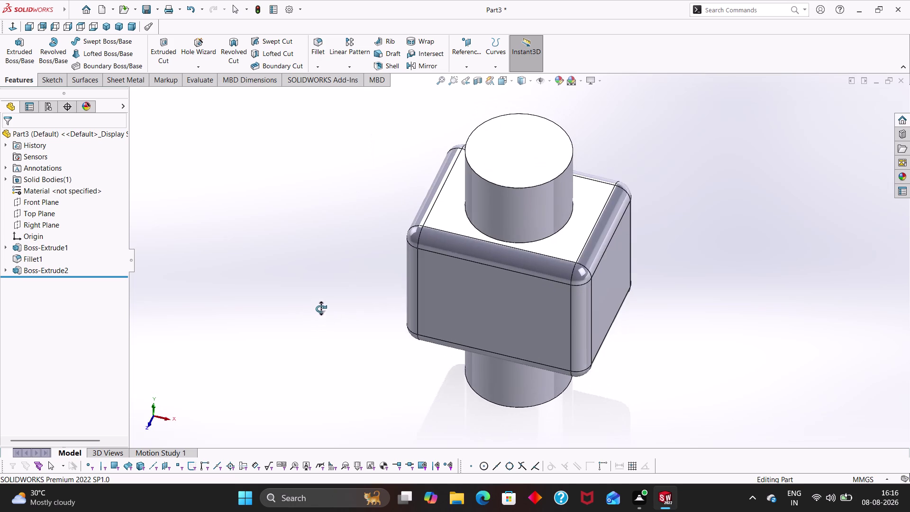
middle_drag(321, 308, 325, 308)
click(319, 49)
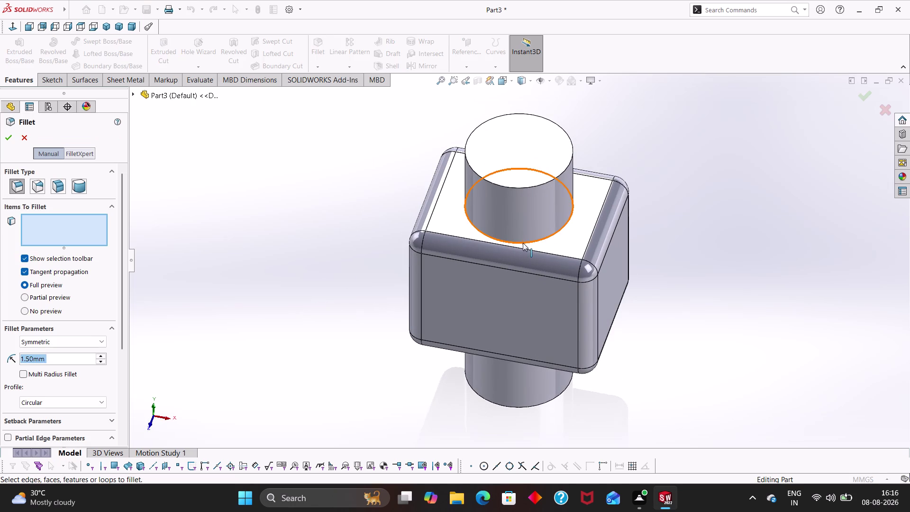
click(523, 243)
middle_drag(783, 416, 739, 196)
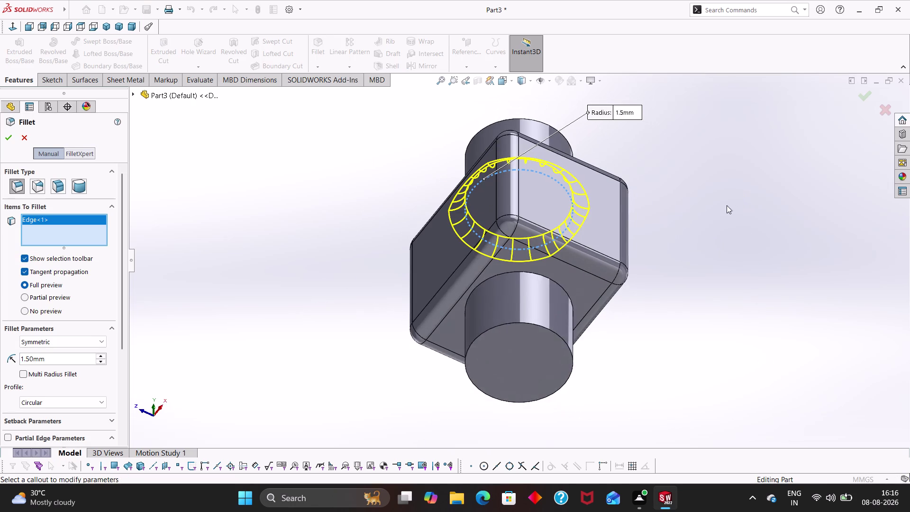
click(493, 277)
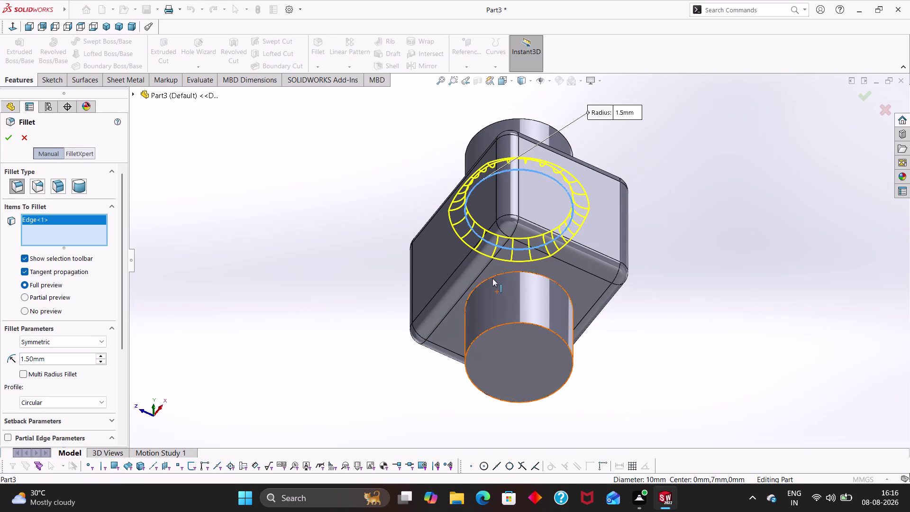
middle_drag(339, 225, 419, 398)
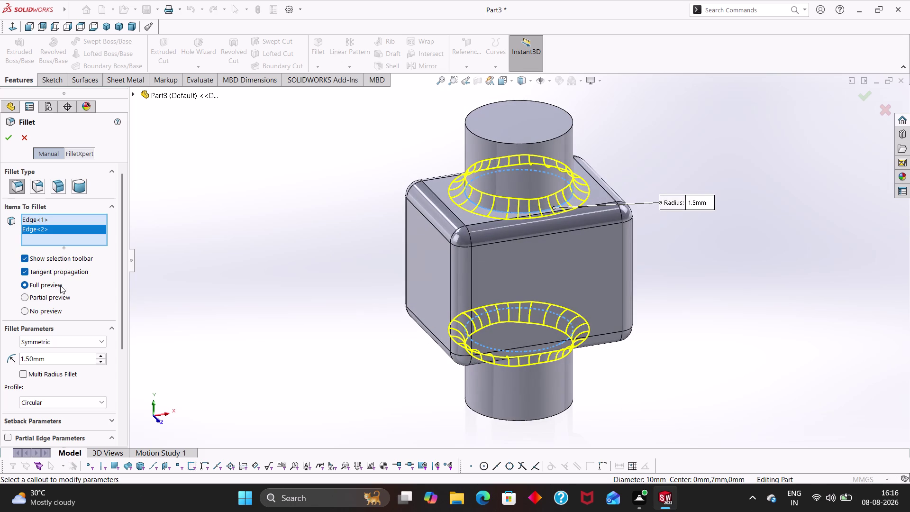
Set the fillet radius to 1 mm and accept it.
drag(65, 358, 26, 358)
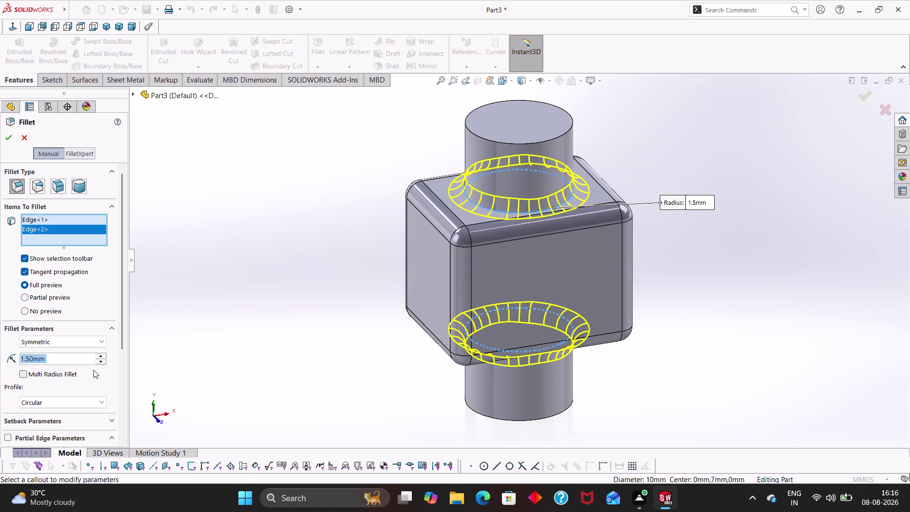
key(1)
key(Return)
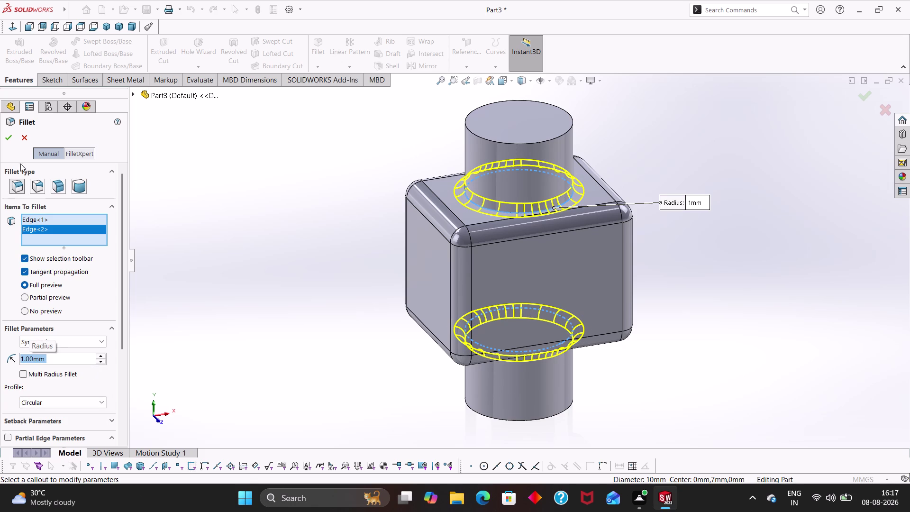
click(12, 134)
click(330, 296)
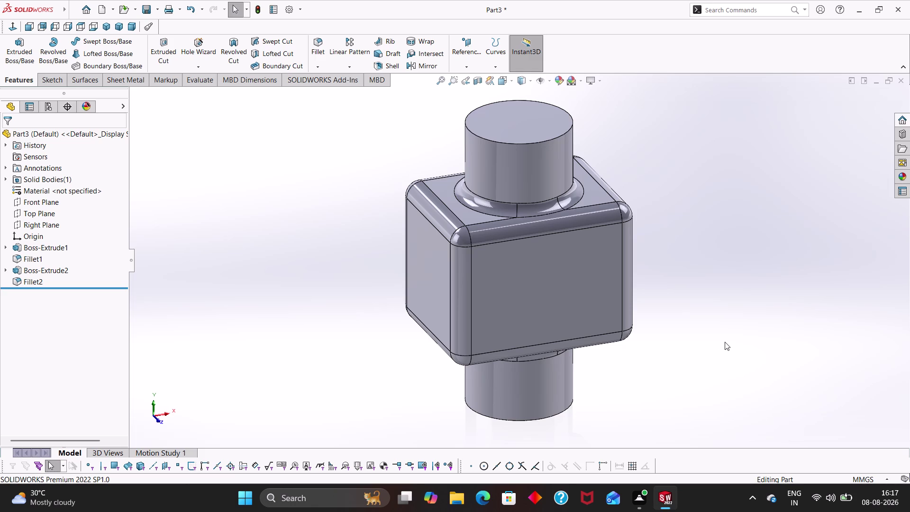
right_click(549, 384)
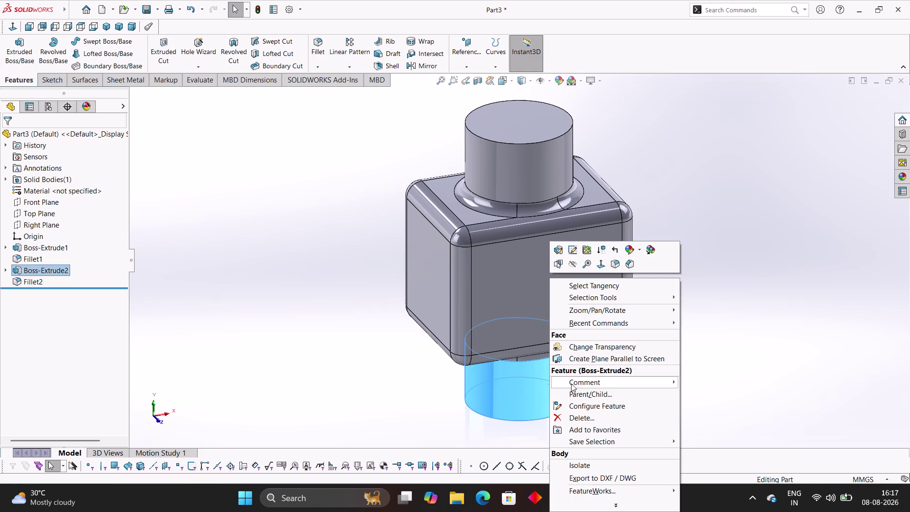
click(702, 358)
key(Escape)
key(Escape)
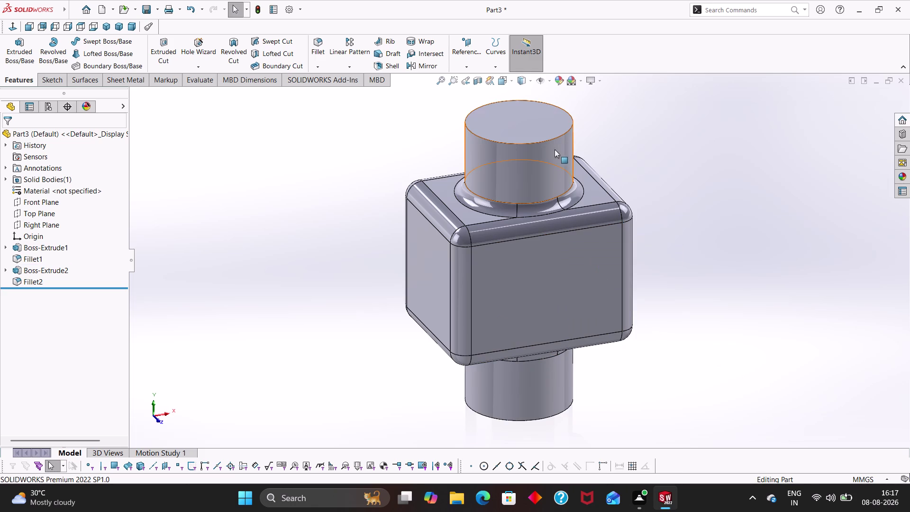
middle_drag(646, 407, 615, 168)
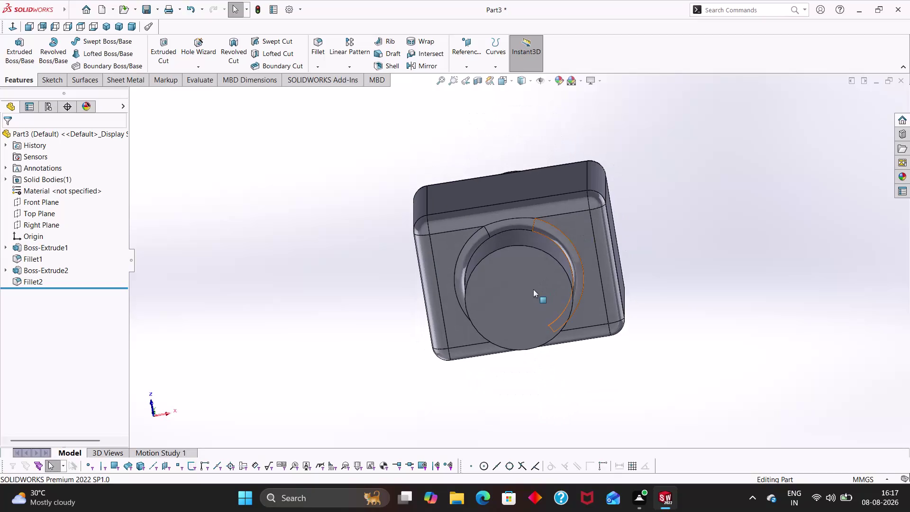
middle_drag(694, 256, 739, 453)
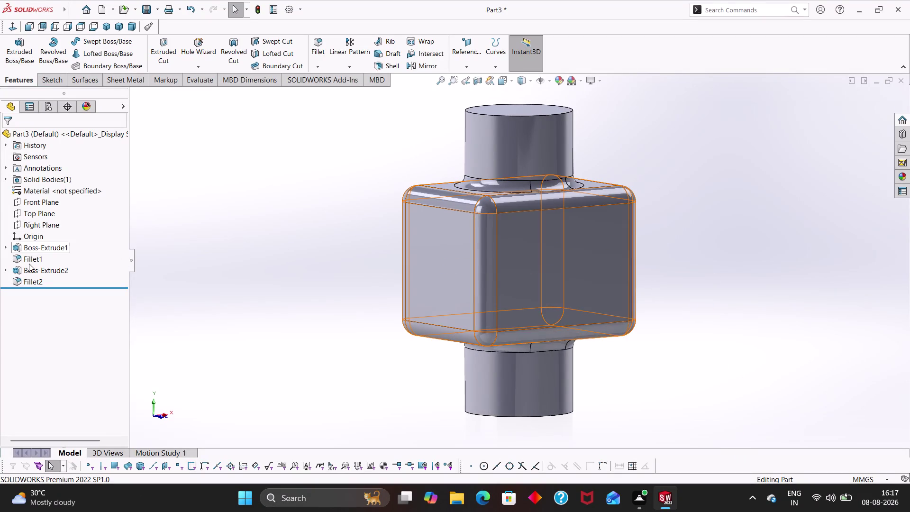
click(28, 213)
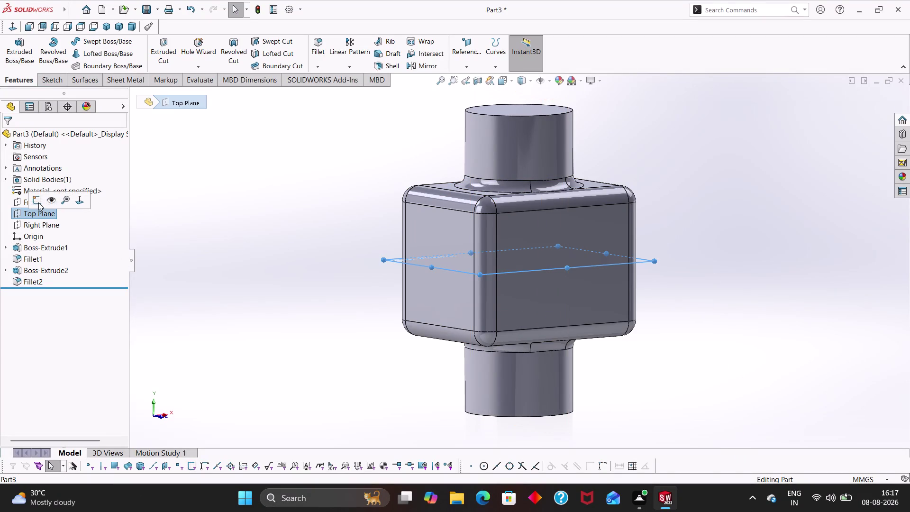
Sketch a circle at the origin on the Top Plane, inside the cylinder.
click(39, 202)
scroll(up, 3)
right_drag(156, 267, 384, 275)
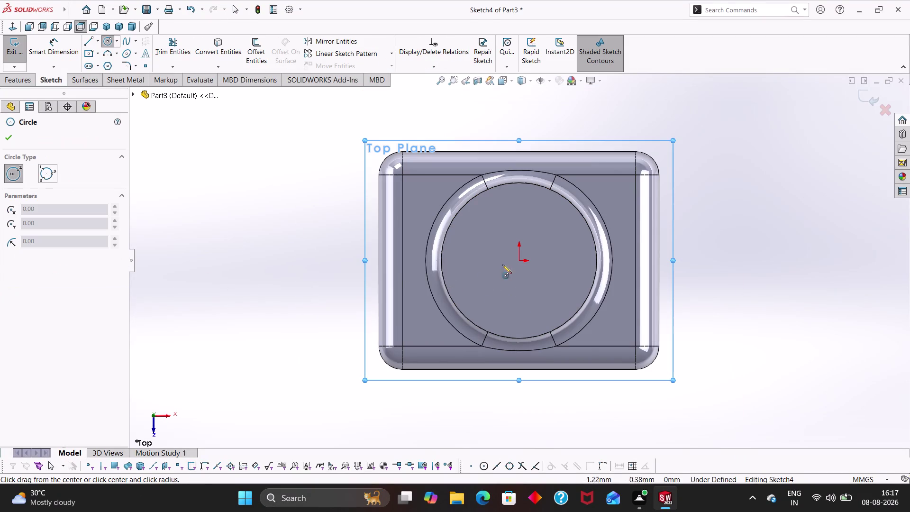
click(520, 261)
click(549, 323)
key(Escape)
right_drag(750, 351, 753, 340)
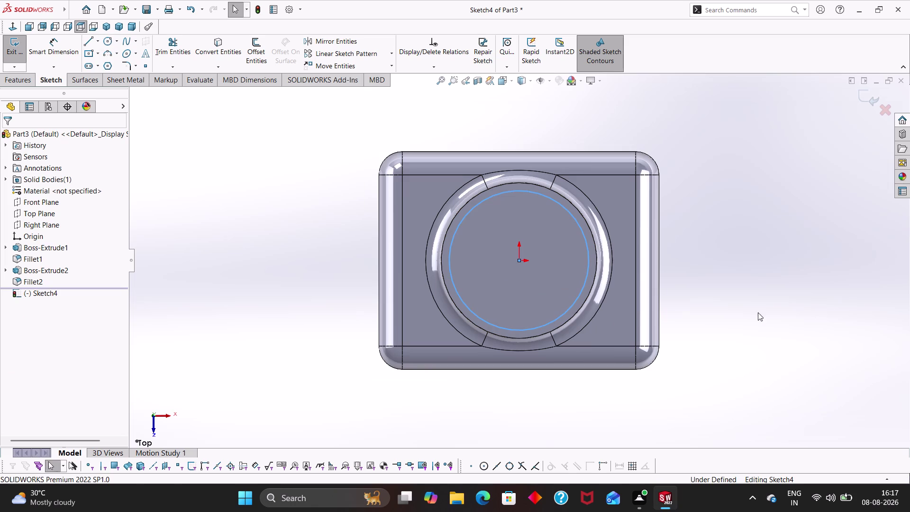
right_drag(753, 341, 756, 190)
Dimension the circle to 8.98 mm diameter and start an Extruded Cut.
click(587, 248)
click(682, 229)
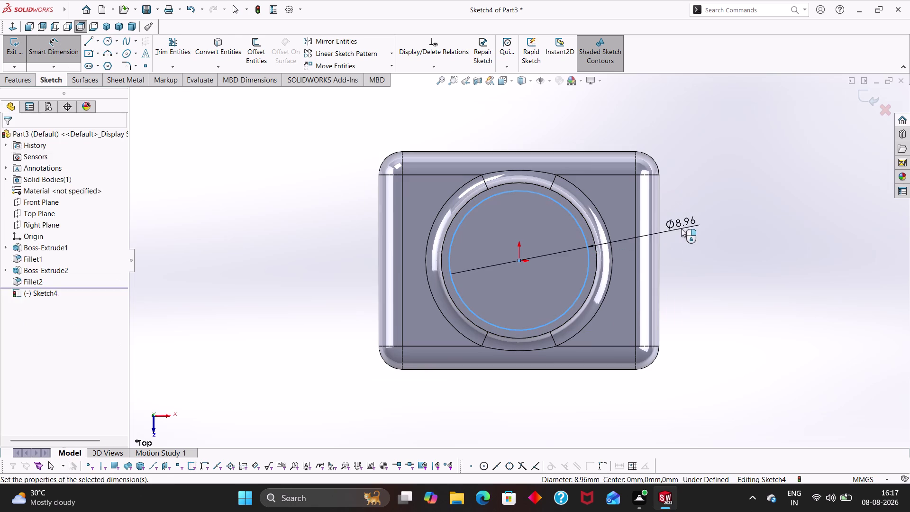
key(8)
key(period)
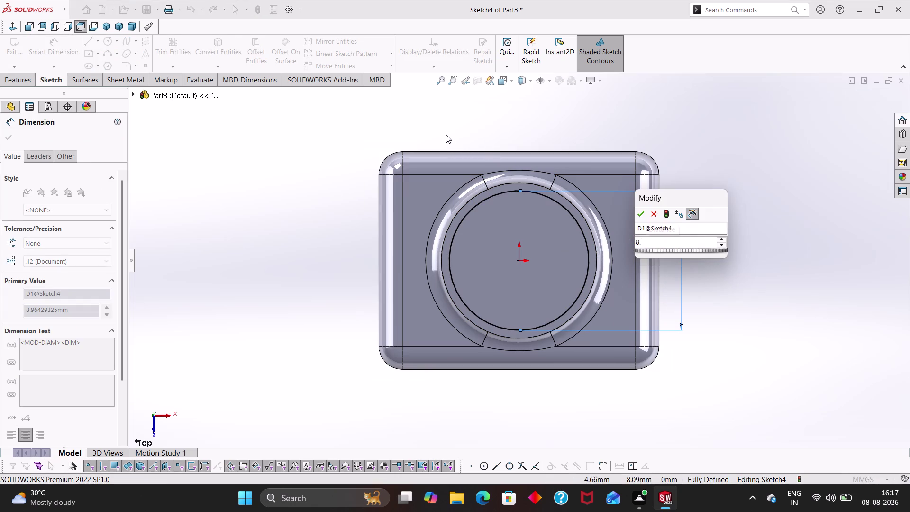
key(9)
key(8)
key(Return)
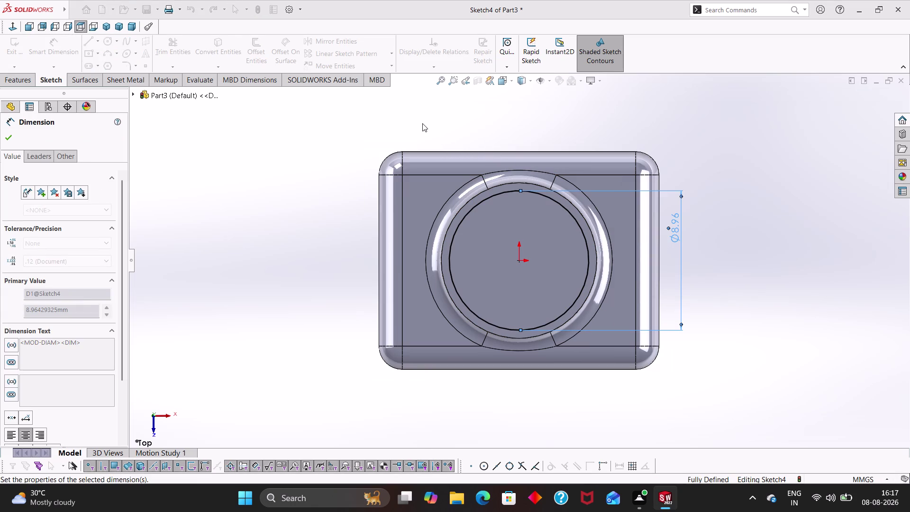
click(737, 259)
key(Escape)
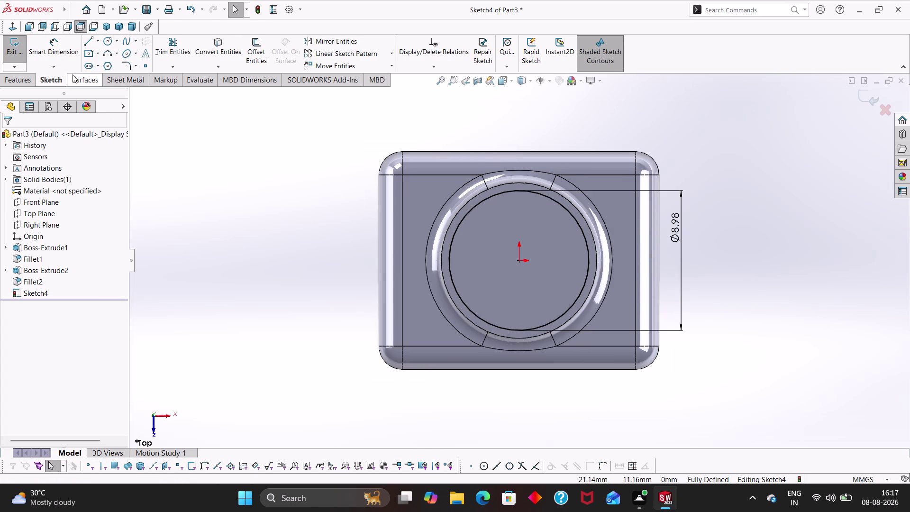
click(30, 78)
click(161, 53)
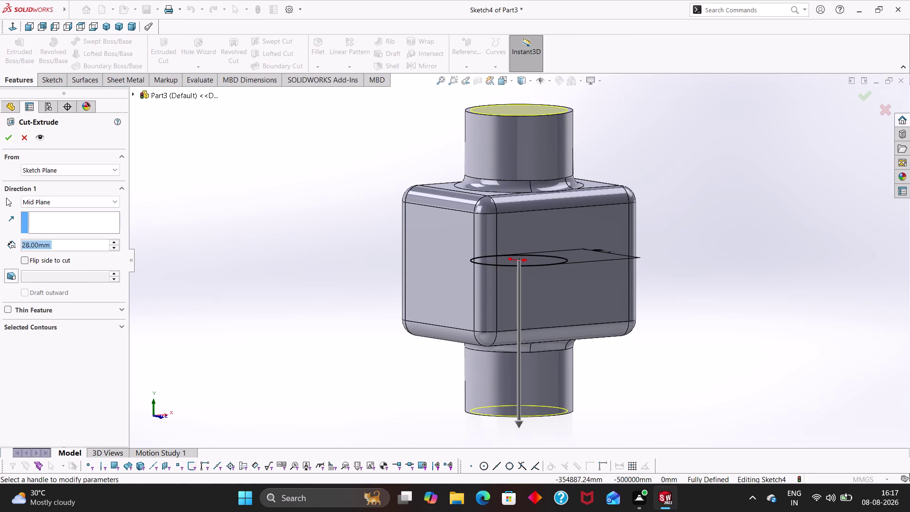
Accept the through-cut, inspect the hollow cylinder, and select the Right Plane.
click(9, 139)
click(284, 286)
middle_drag(325, 251, 324, 316)
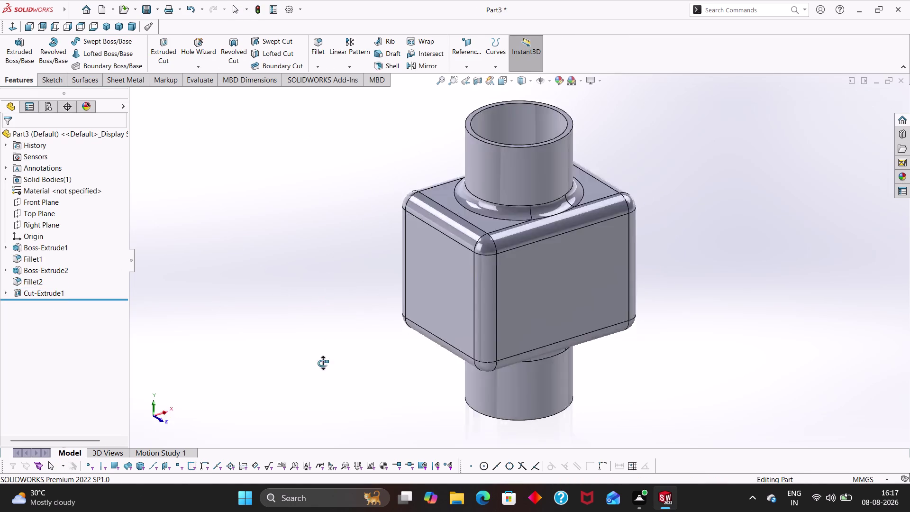
middle_drag(325, 316, 314, 295)
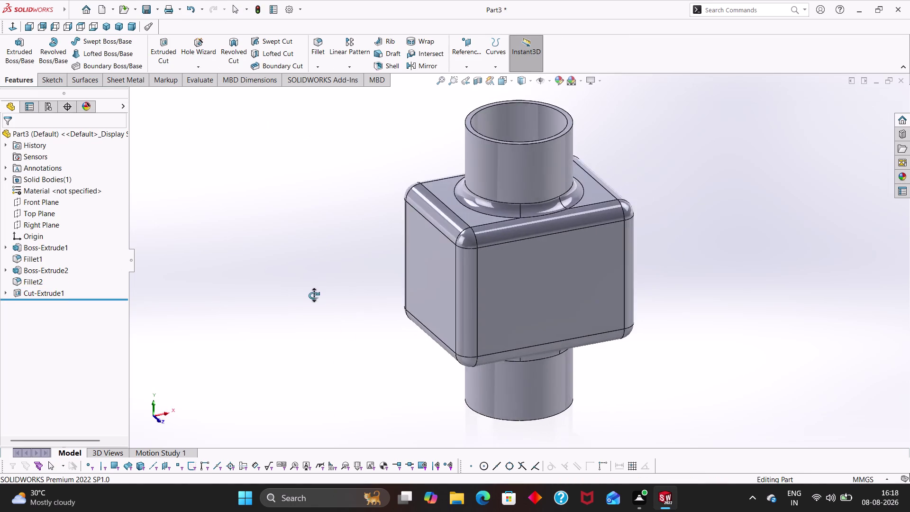
middle_drag(314, 295, 332, 272)
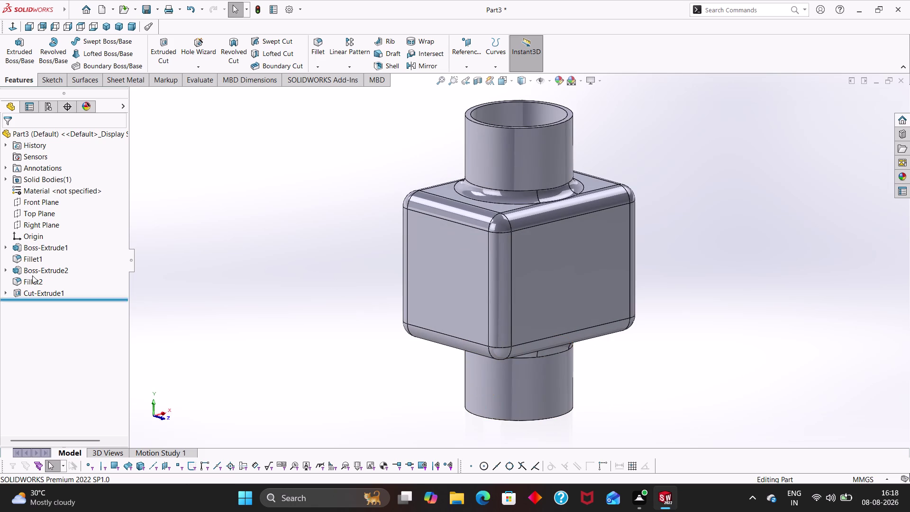
click(21, 222)
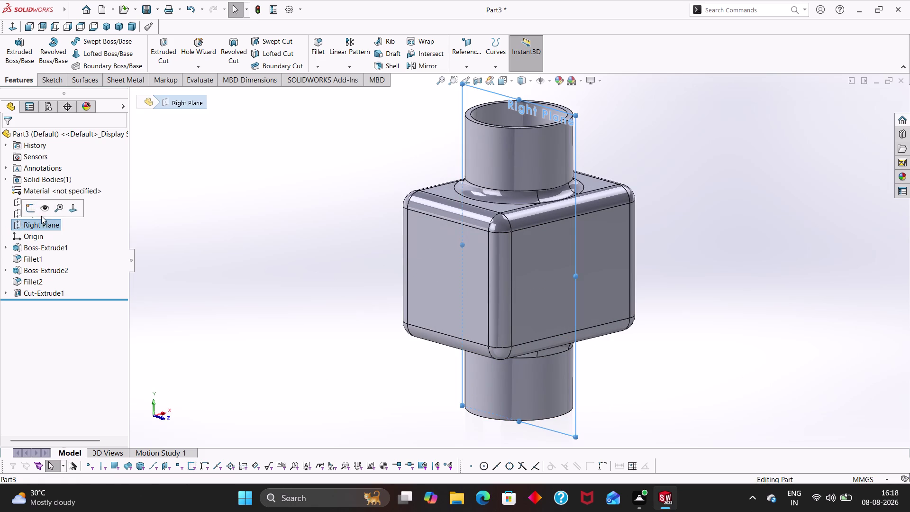
Start a sketch on the Right Plane and draw a circle on the lower boss.
click(32, 208)
scroll(up, 3)
right_drag(625, 308, 753, 309)
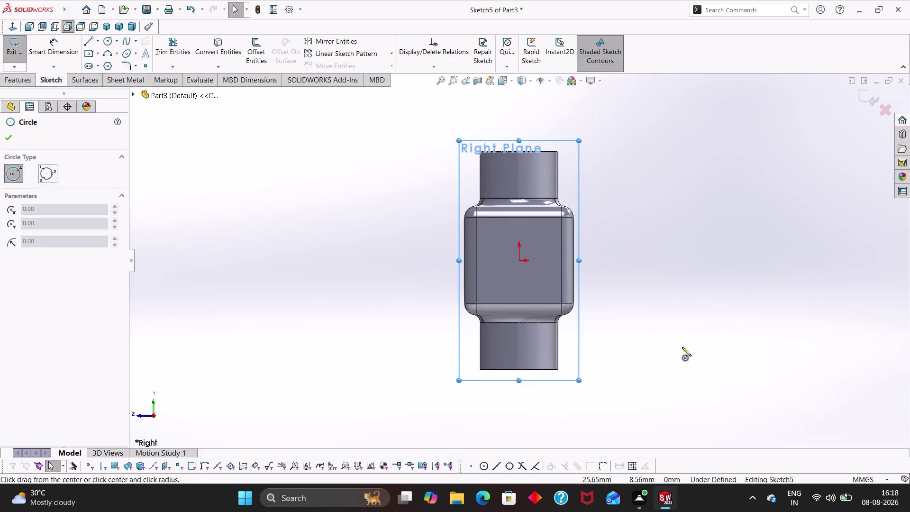
click(519, 349)
click(524, 359)
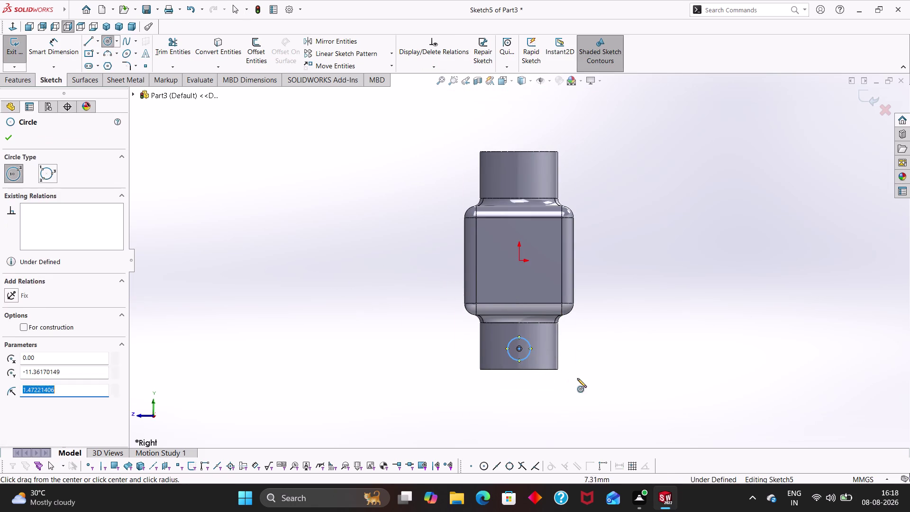
key(Escape)
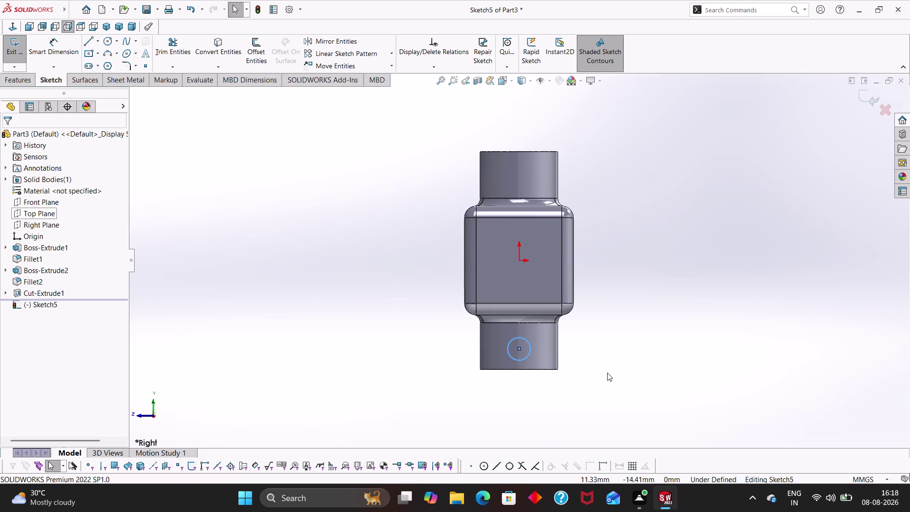
Dimension the circle to a 3 mm diameter.
right_drag(632, 373, 642, 267)
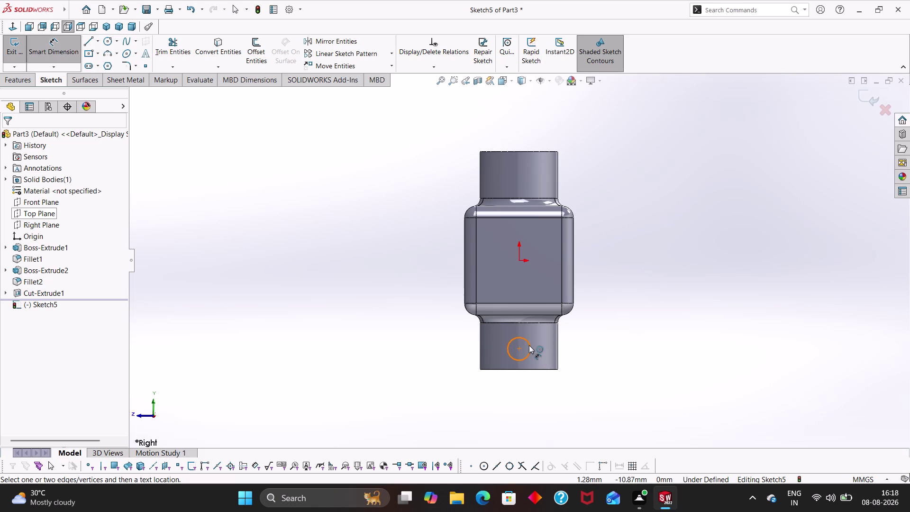
click(529, 345)
click(585, 345)
key(3)
key(Return)
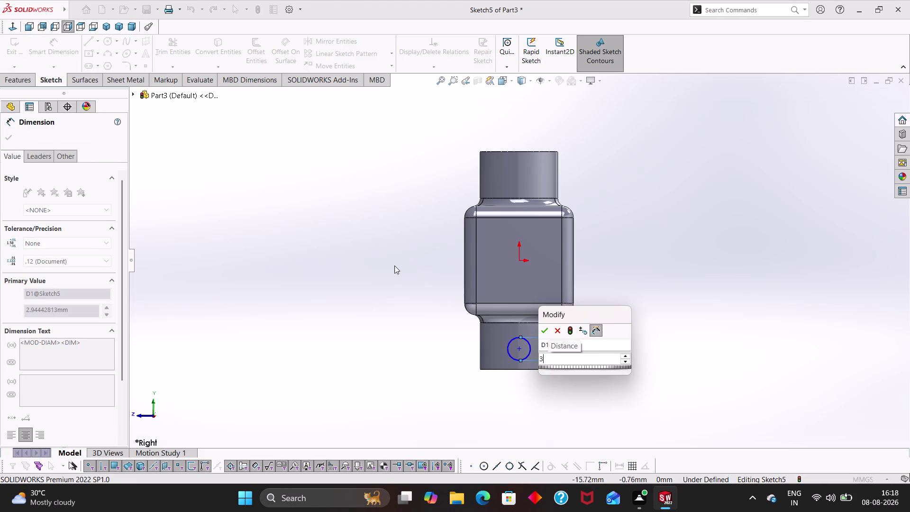
key(Escape)
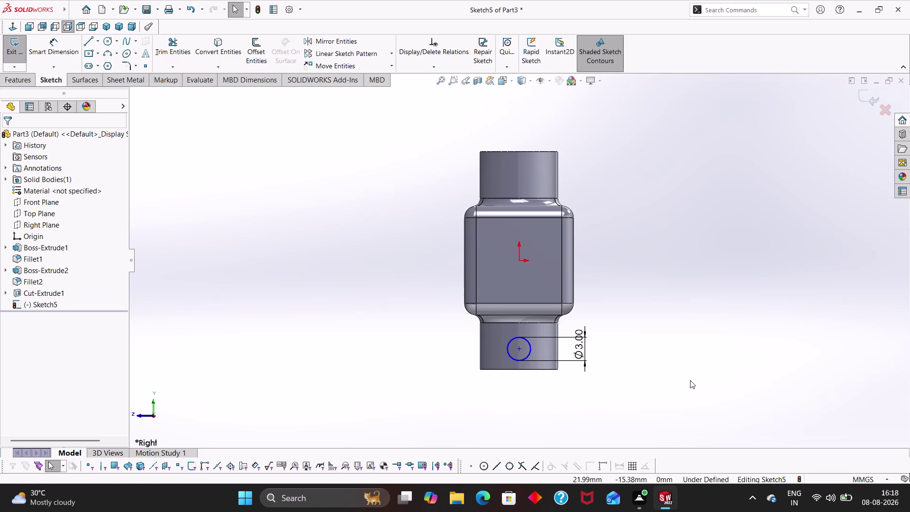
Place the circle centre 13 mm below the origin with a vertical dimension.
right_drag(690, 381, 673, 250)
click(520, 348)
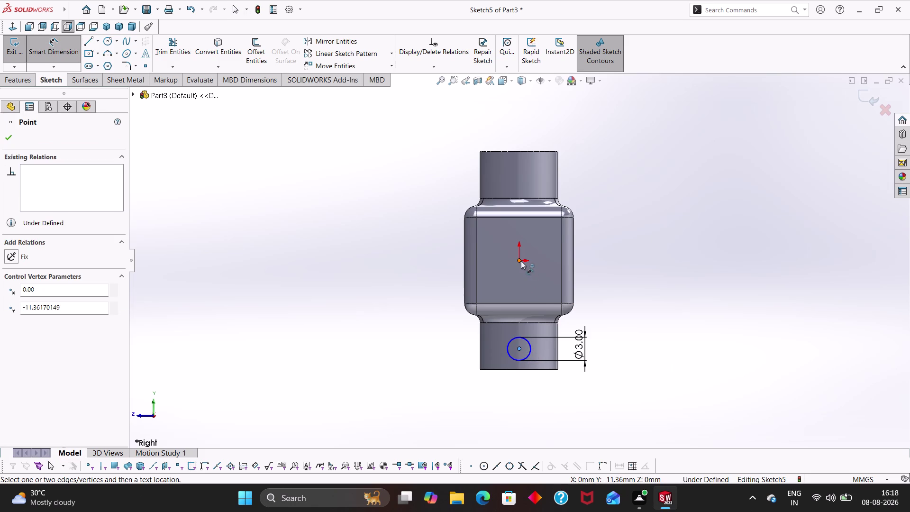
click(521, 259)
click(642, 273)
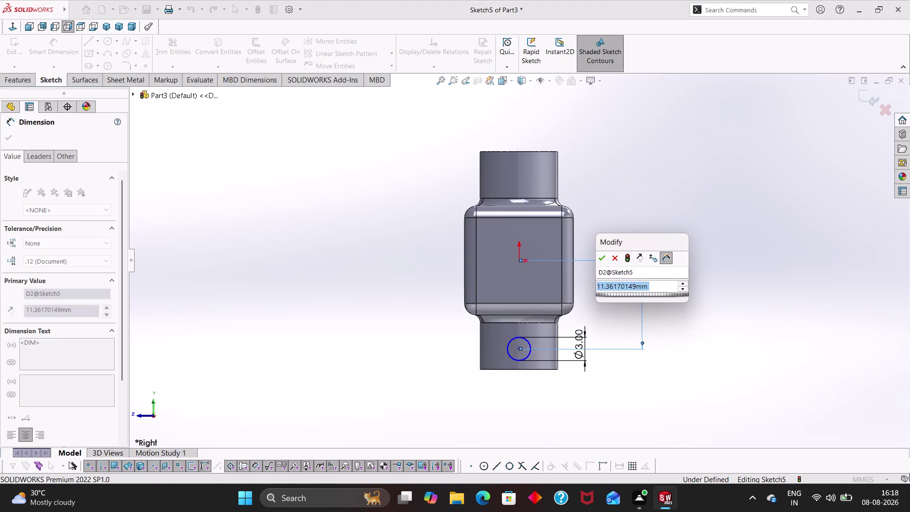
text(13)
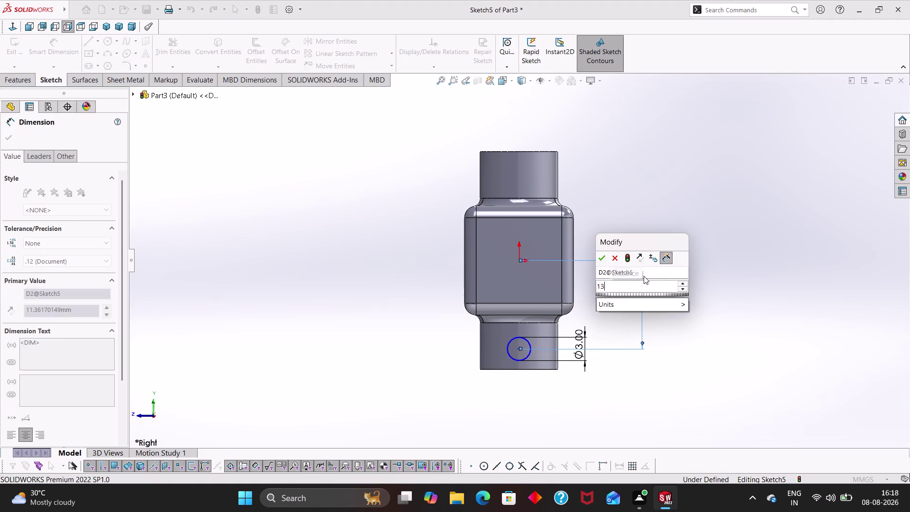
key(Return)
click(670, 304)
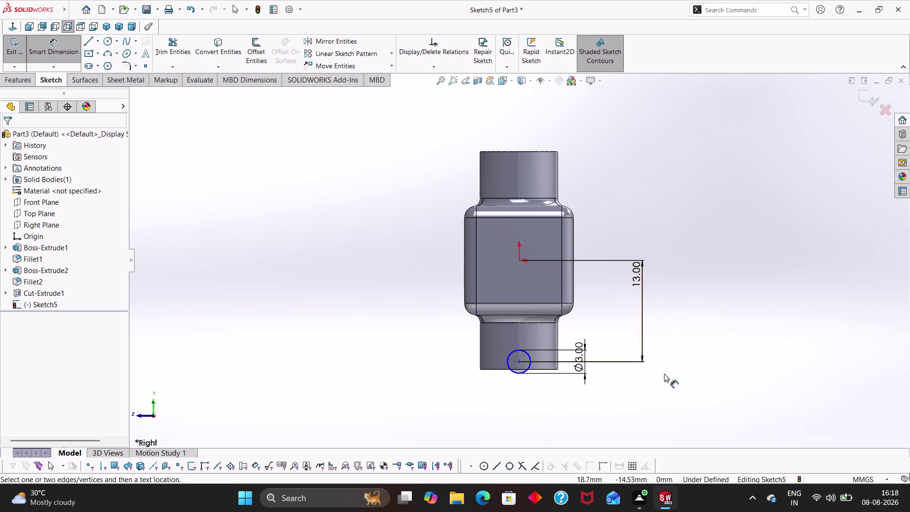
Stop dimensioning and exit the cross-hole sketch Sketch5.
key(Escape)
key(Escape)
key(Escape)
key(Escape)
key(Escape)
click(525, 336)
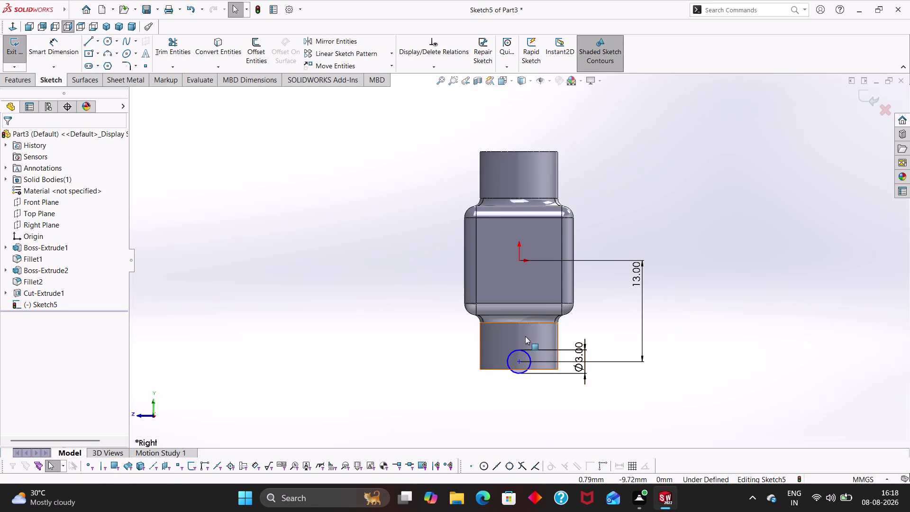
key(Escape)
key(Escape)
click(15, 42)
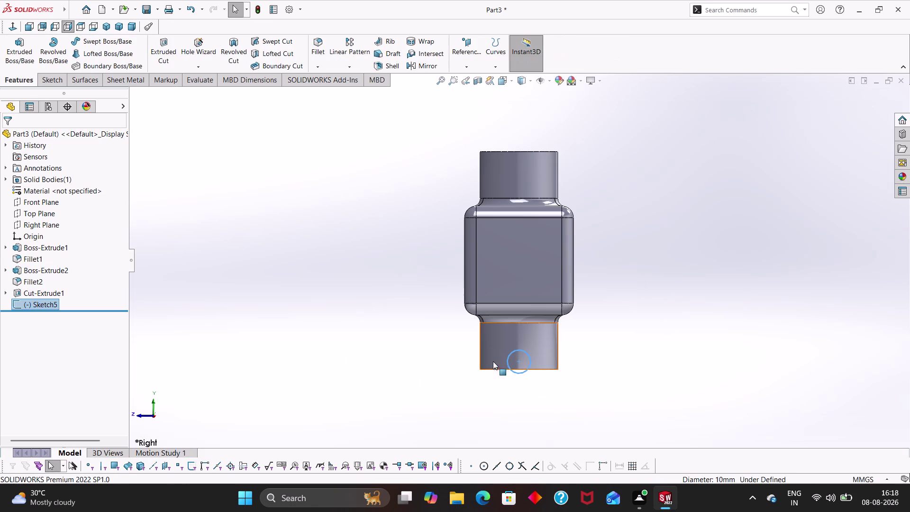
Preview Boss-Extrude2 at a 32 mm depth, orbit to check it, then cancel.
click(486, 347)
key(Escape)
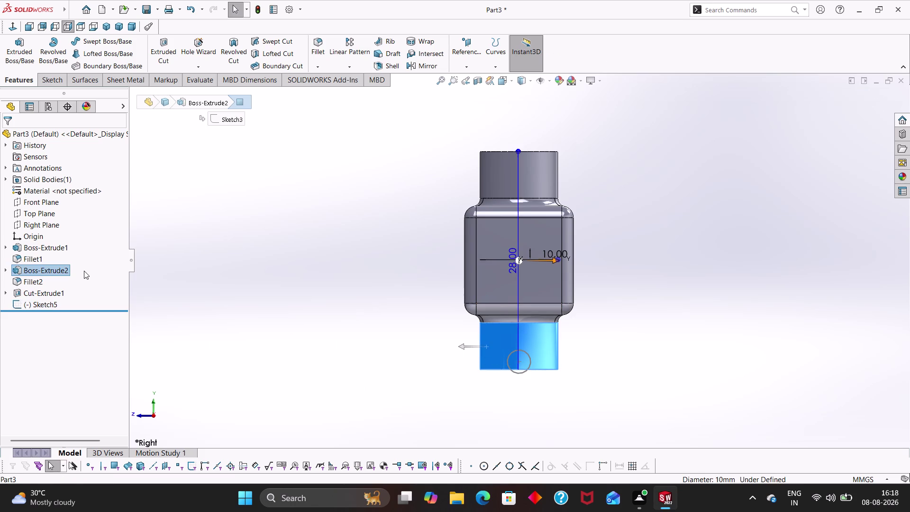
click(33, 269)
click(38, 246)
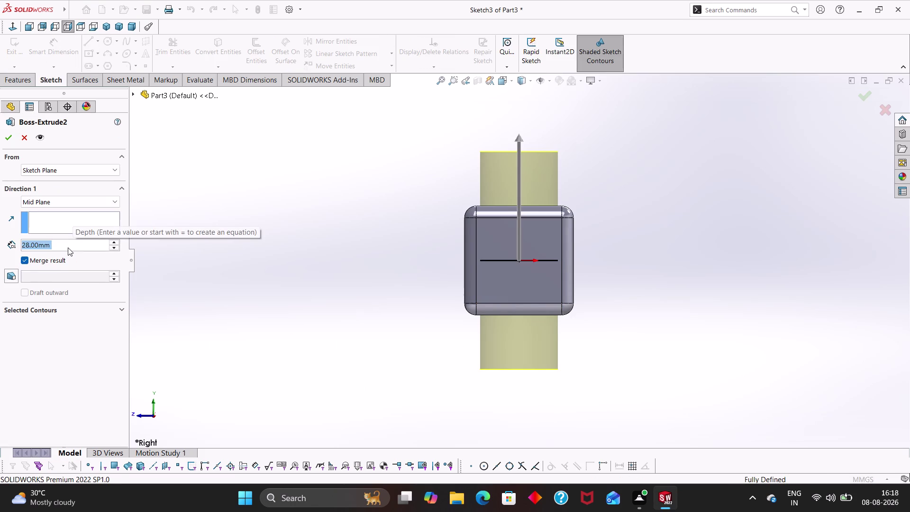
key(3)
key(2)
key(Return)
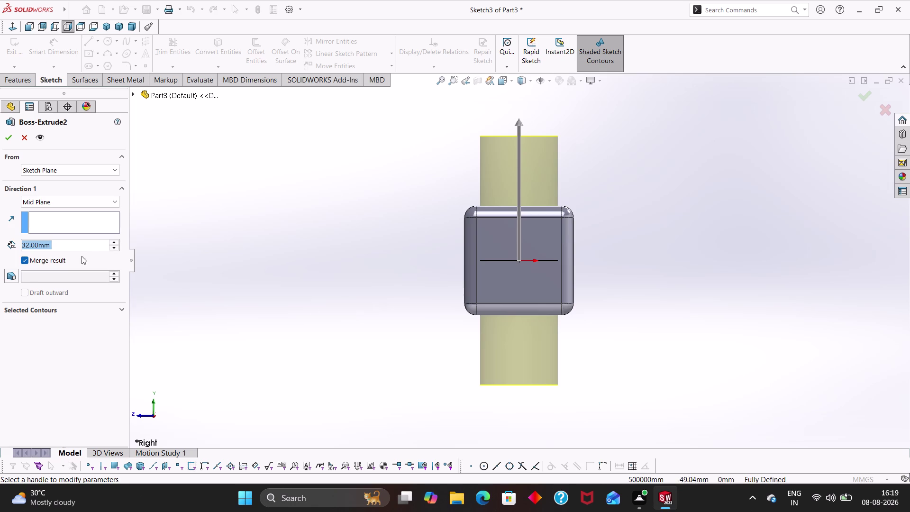
middle_drag(415, 284, 488, 337)
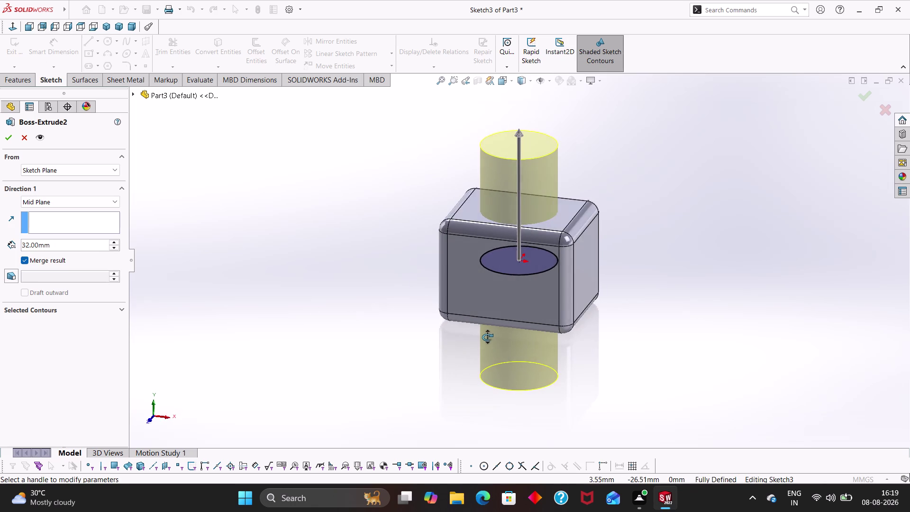
middle_drag(487, 337, 484, 346)
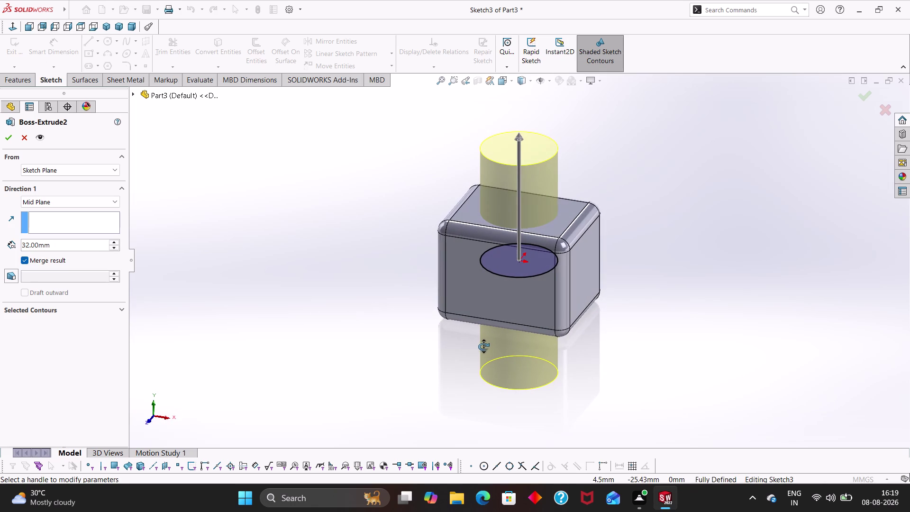
middle_drag(484, 346, 483, 346)
click(22, 135)
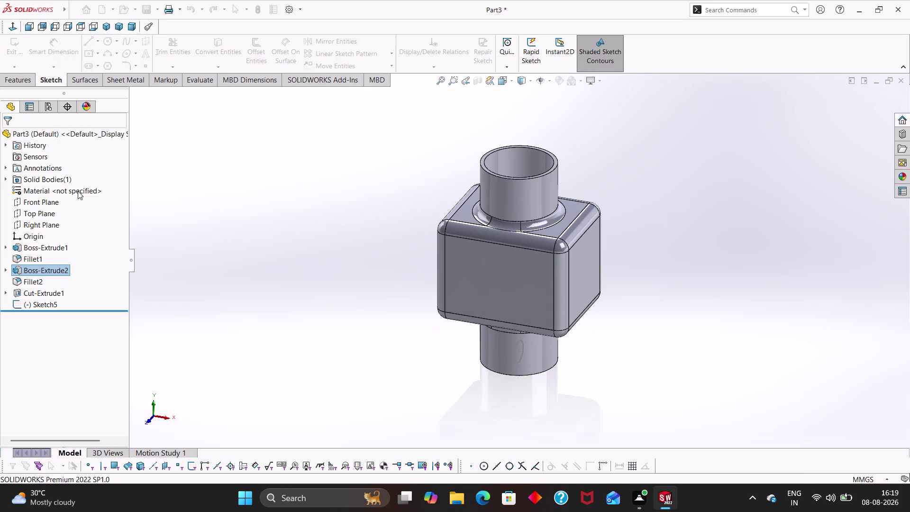
Reopen Boss-Extrude2 for editing, then cancel without changes.
key(Escape)
key(Escape)
middle_click(465, 357)
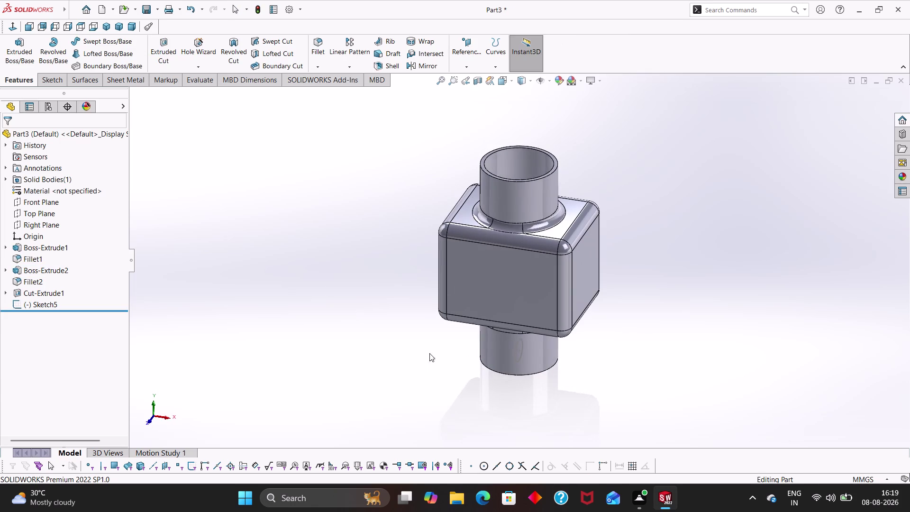
right_click(40, 270)
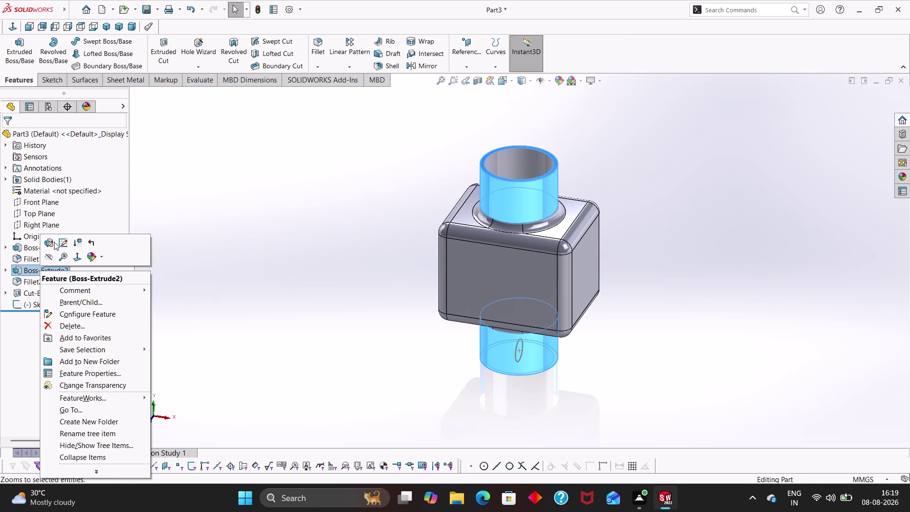
click(49, 242)
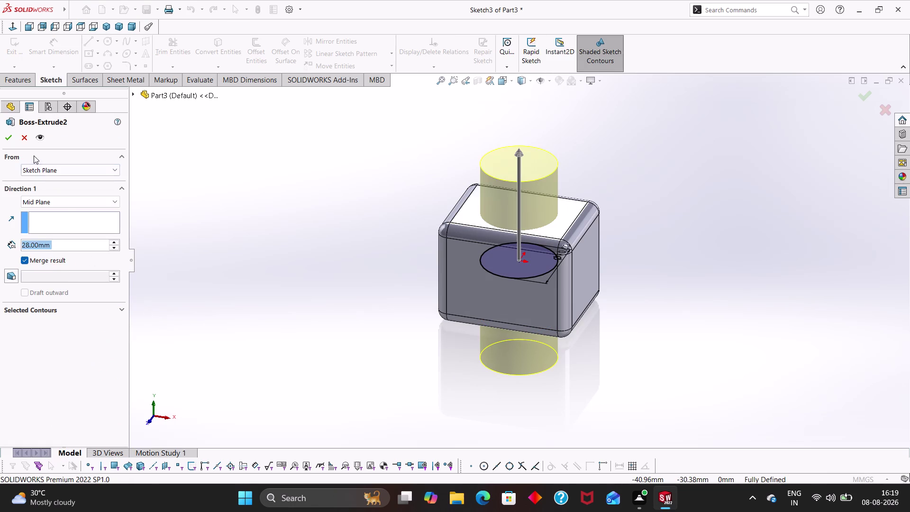
click(28, 141)
Delete Boss-Extrude2 with its dependent features and orbit the remaining block.
right_click(36, 266)
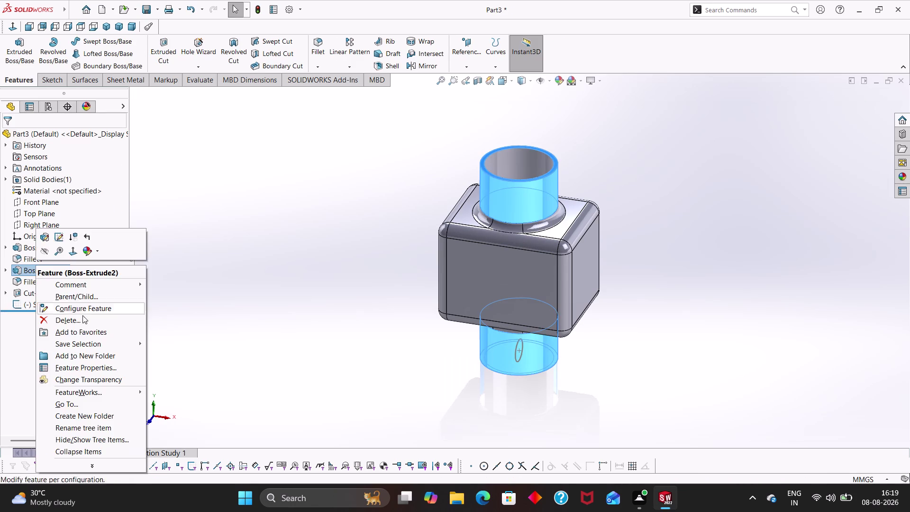
click(192, 312)
right_click(39, 274)
click(66, 324)
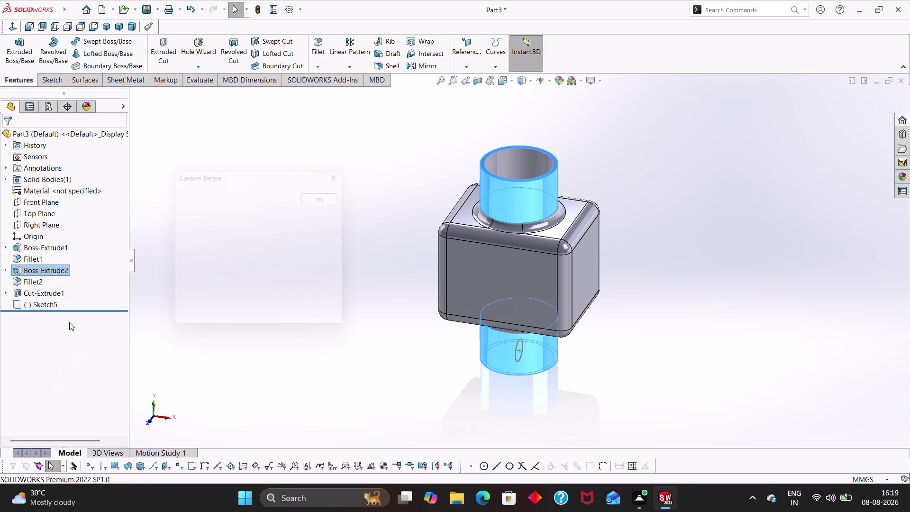
click(333, 184)
middle_drag(418, 326, 426, 218)
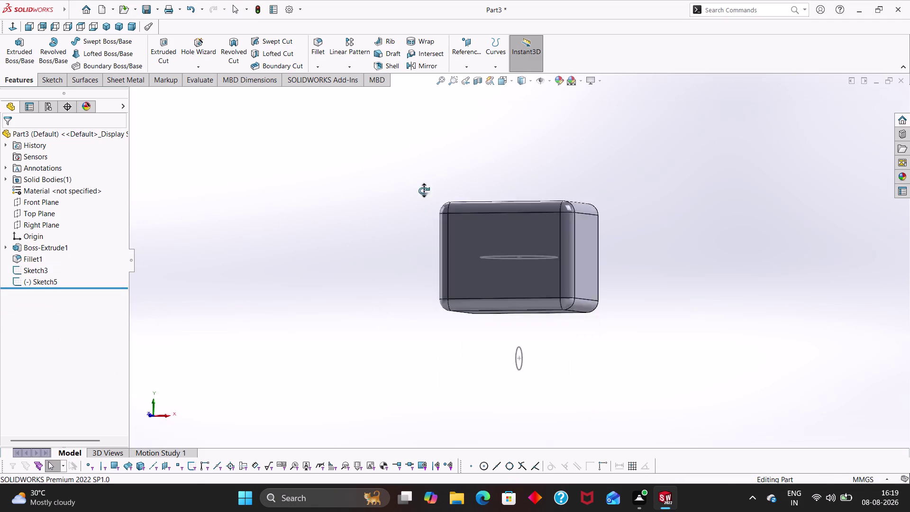
middle_drag(426, 217, 412, 133)
middle_drag(444, 303, 446, 429)
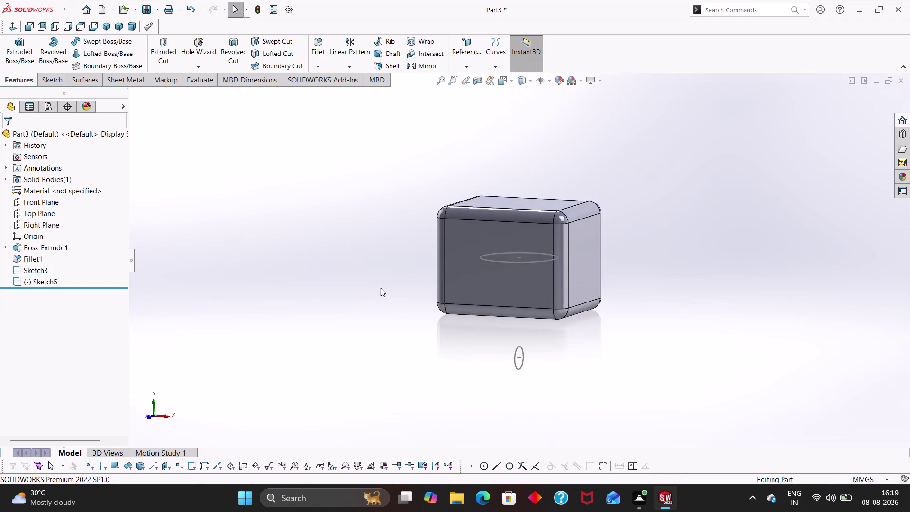
middle_drag(381, 288, 393, 156)
Delete the leftover sketches Sketch5 and Sketch3, then begin a sketch on the bottom face.
scroll(up, 3)
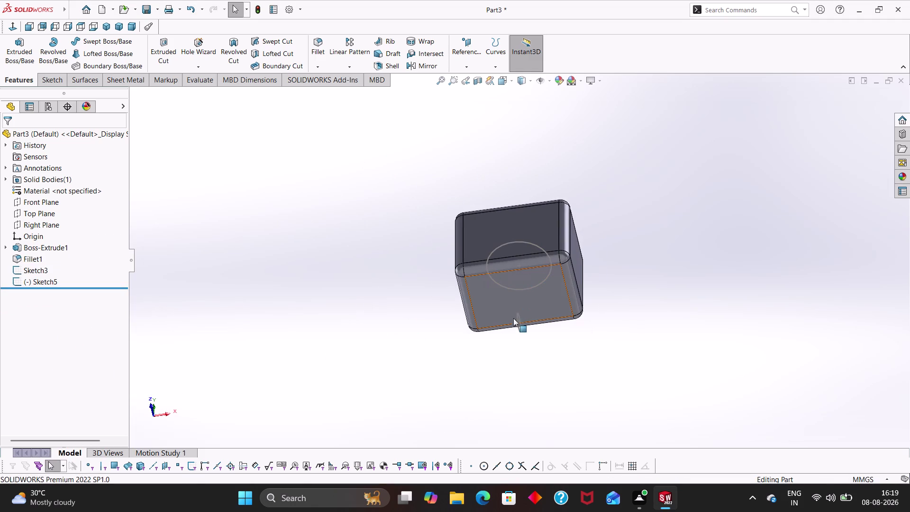
click(517, 324)
key(Delete)
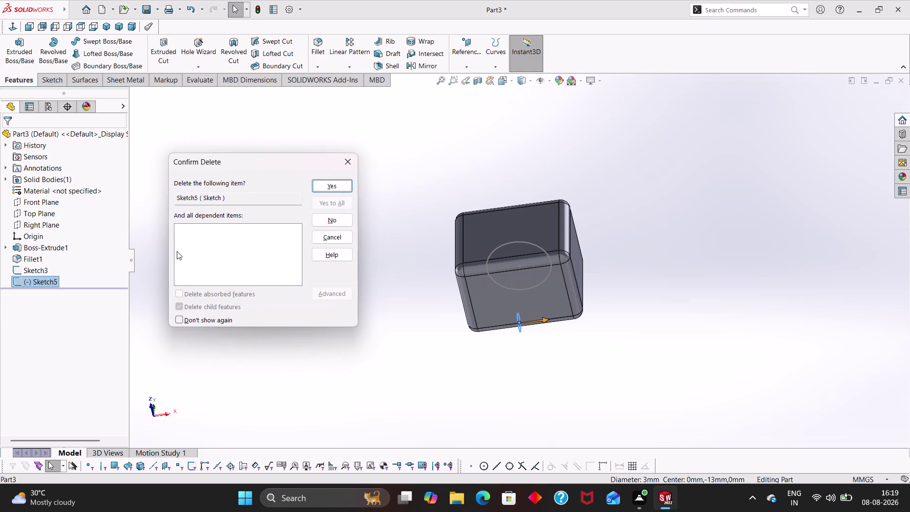
click(319, 194)
click(321, 187)
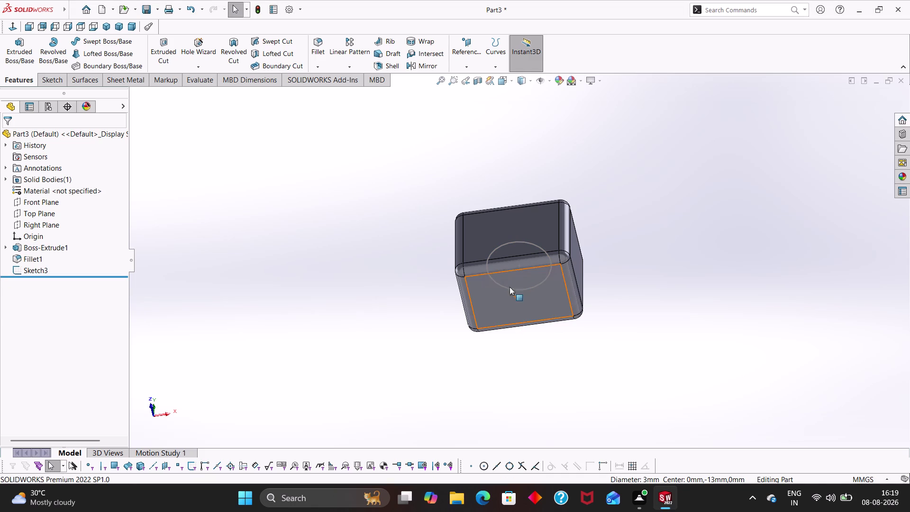
click(504, 288)
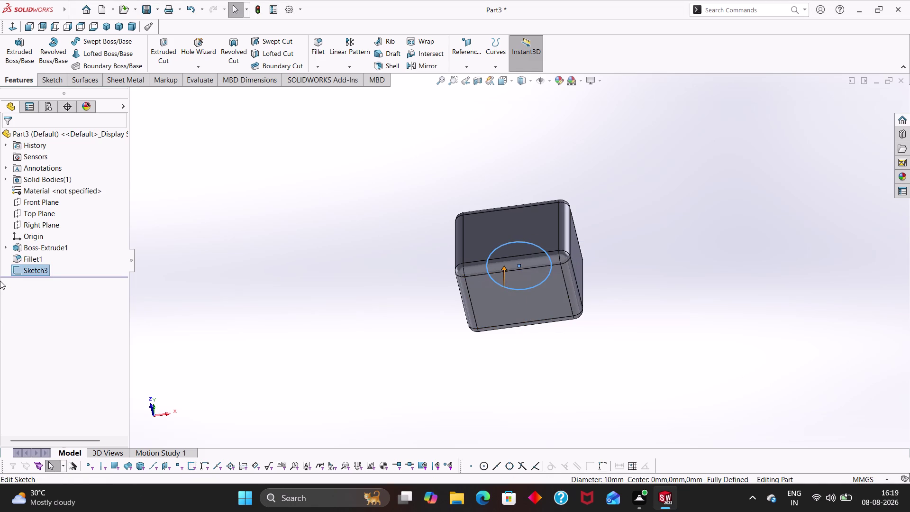
key(Delete)
click(321, 186)
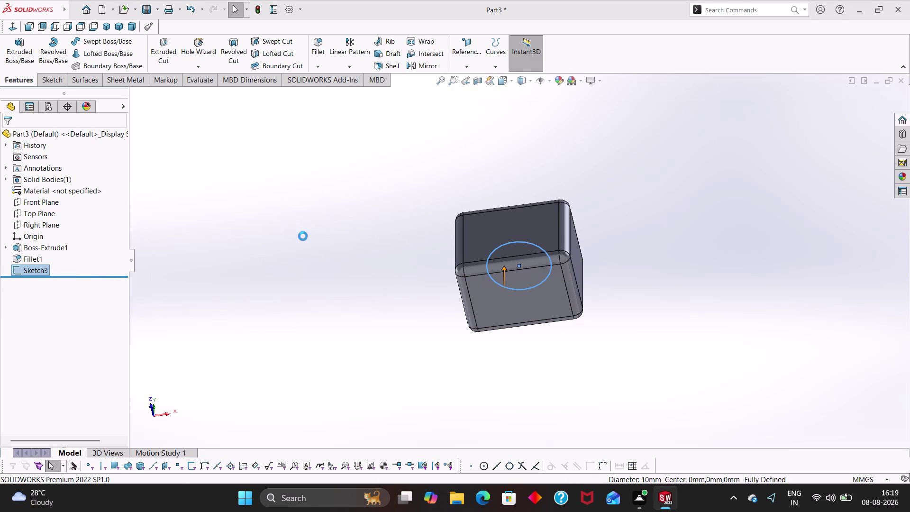
key(Escape)
right_click(530, 297)
click(556, 269)
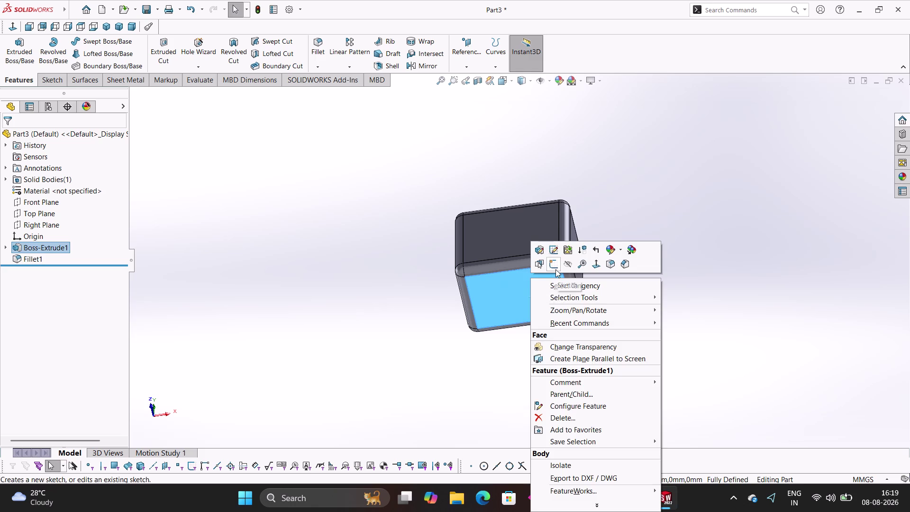
Draw a circle centred on the origin of the bottom face.
scroll(up, 3)
right_drag(232, 230, 329, 239)
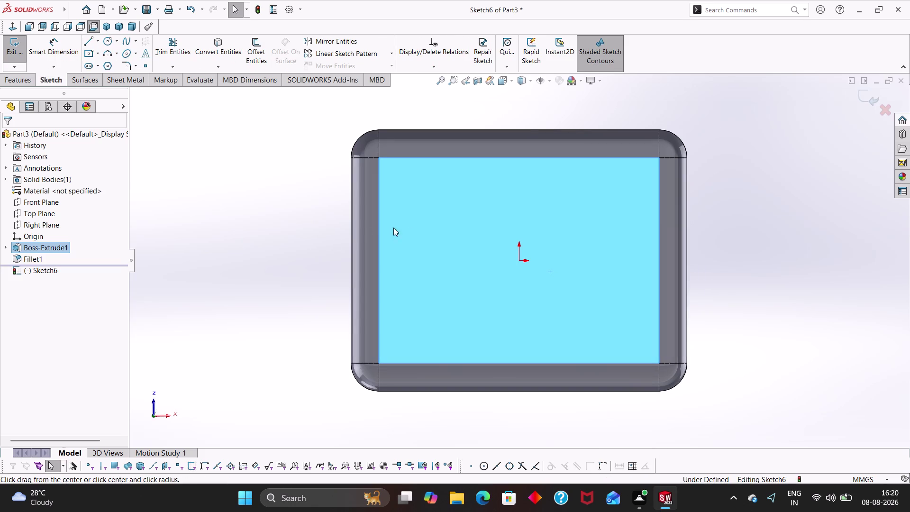
click(518, 259)
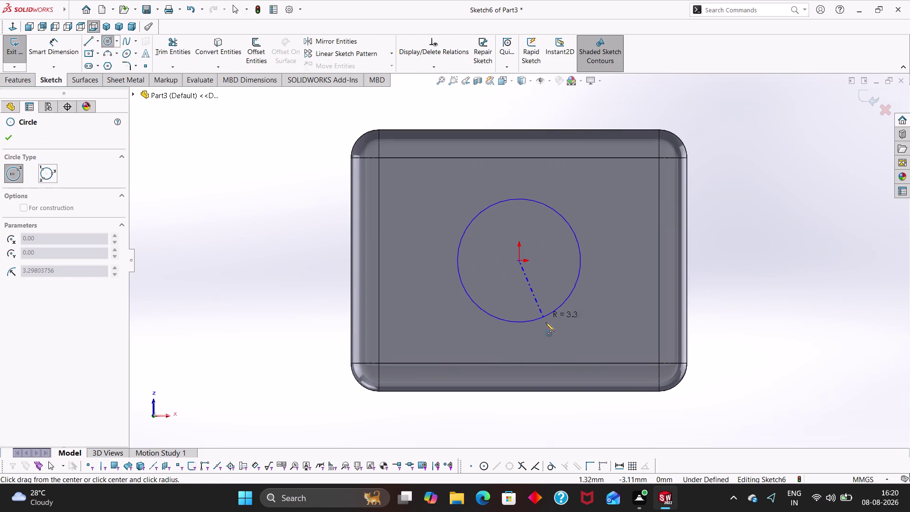
click(546, 316)
key(Escape)
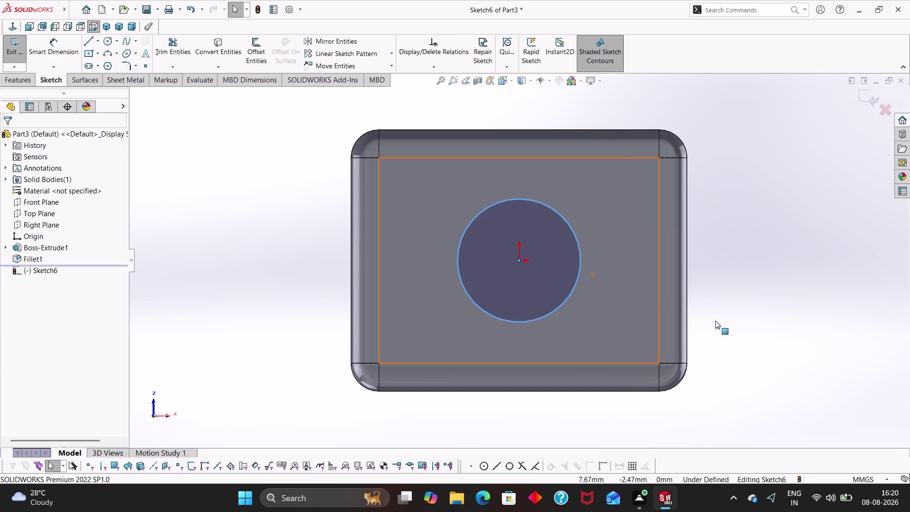
Dimension the circle to a 10 mm diameter, fully defining Sketch6.
right_drag(798, 342, 763, 194)
click(581, 260)
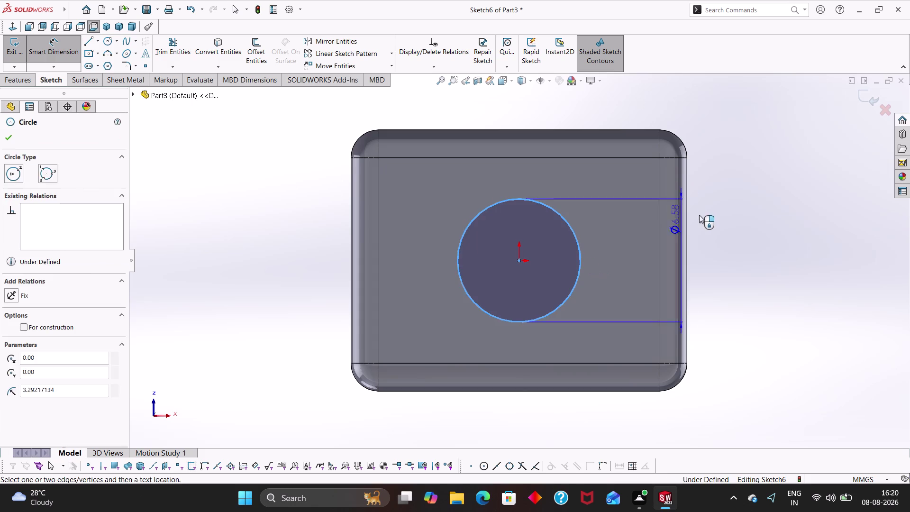
click(701, 214)
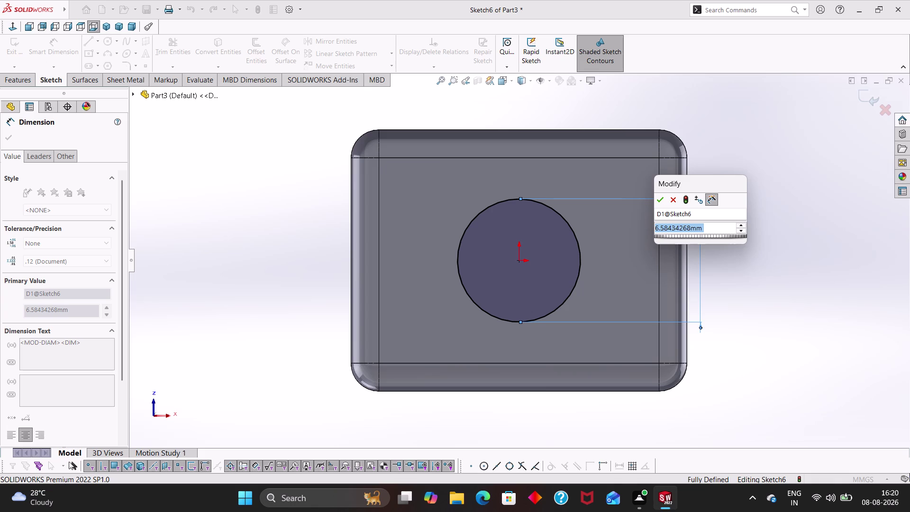
key(1)
key(0)
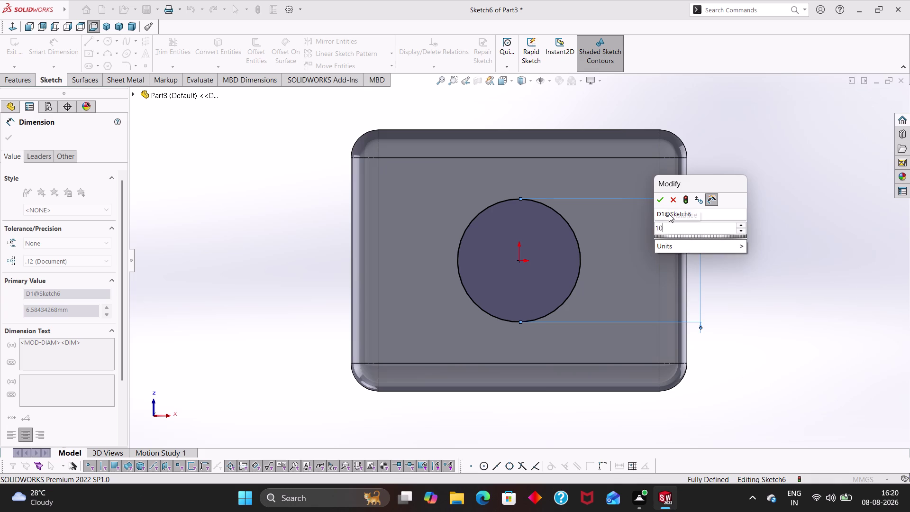
key(Return)
key(Escape)
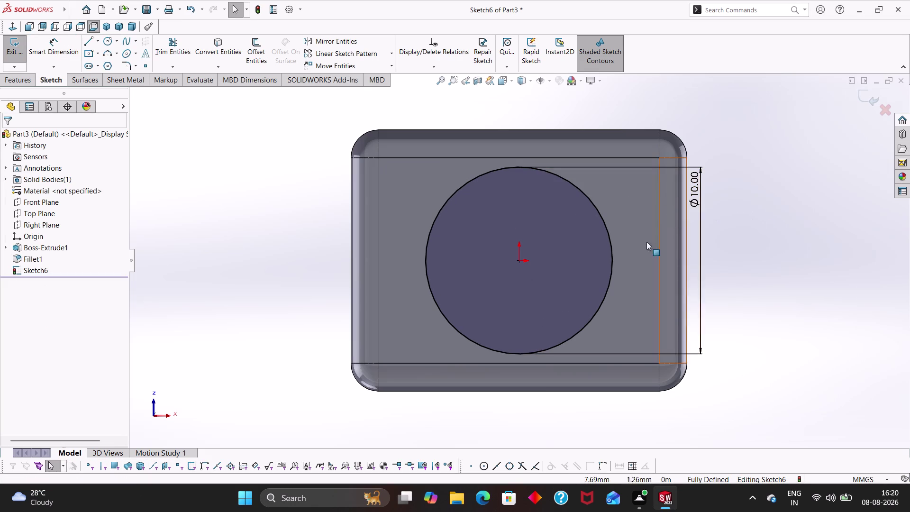
click(32, 84)
middle_drag(225, 176, 276, 372)
scroll(up, 3)
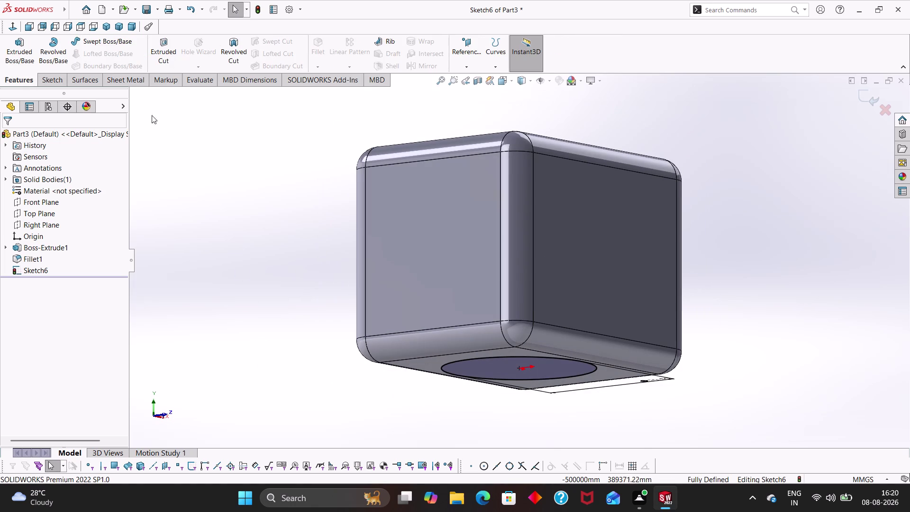
Extrude the 10 mm circle Blind to 16 mm as Boss-Extrude3.
click(14, 41)
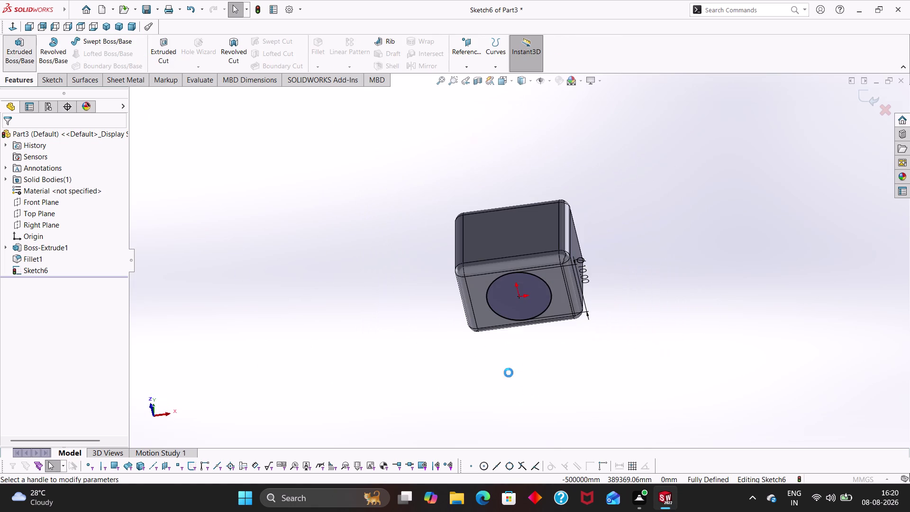
middle_drag(325, 211, 330, 228)
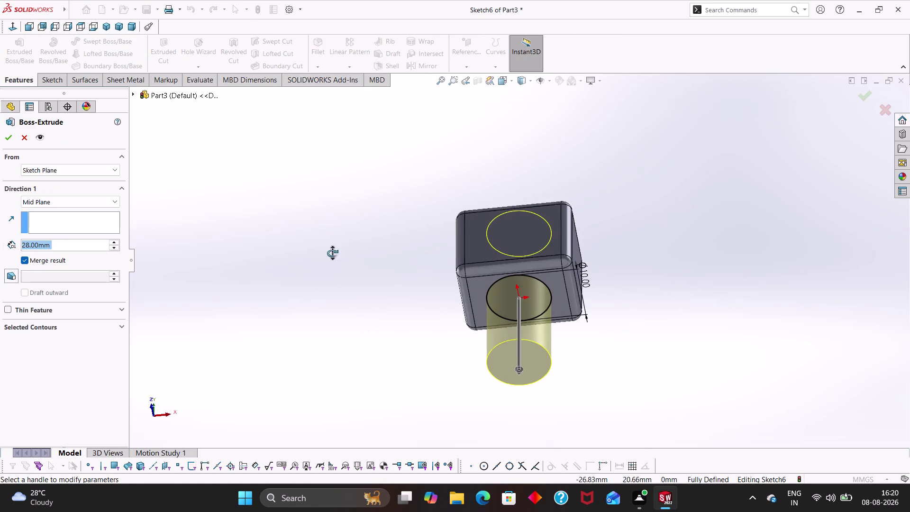
middle_drag(330, 228, 334, 356)
click(73, 246)
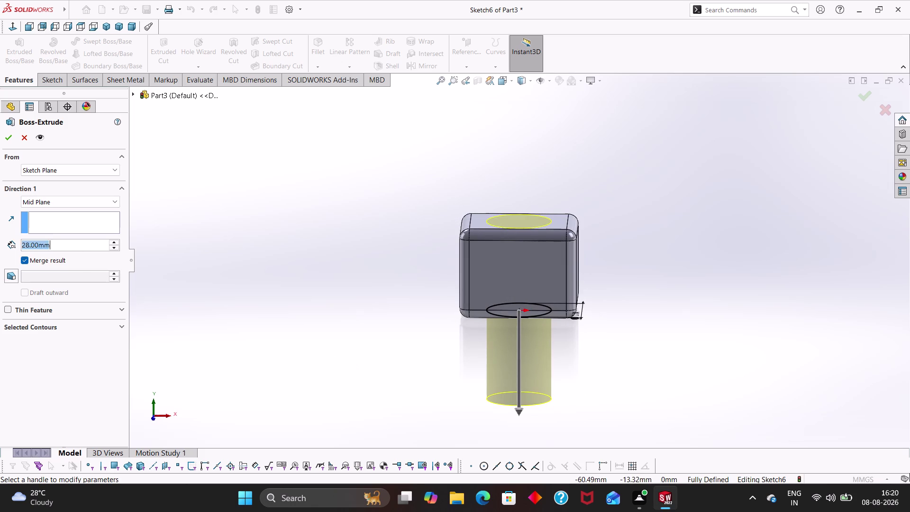
click(54, 196)
click(55, 209)
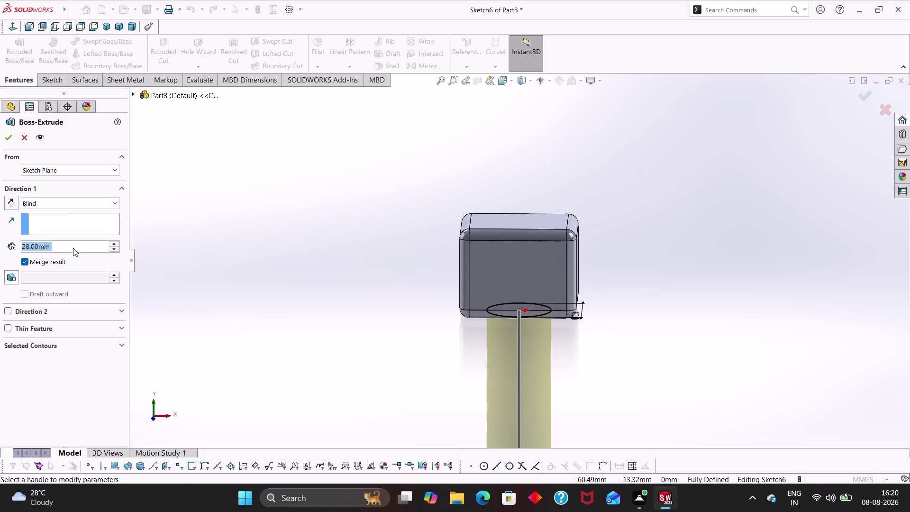
text(1)
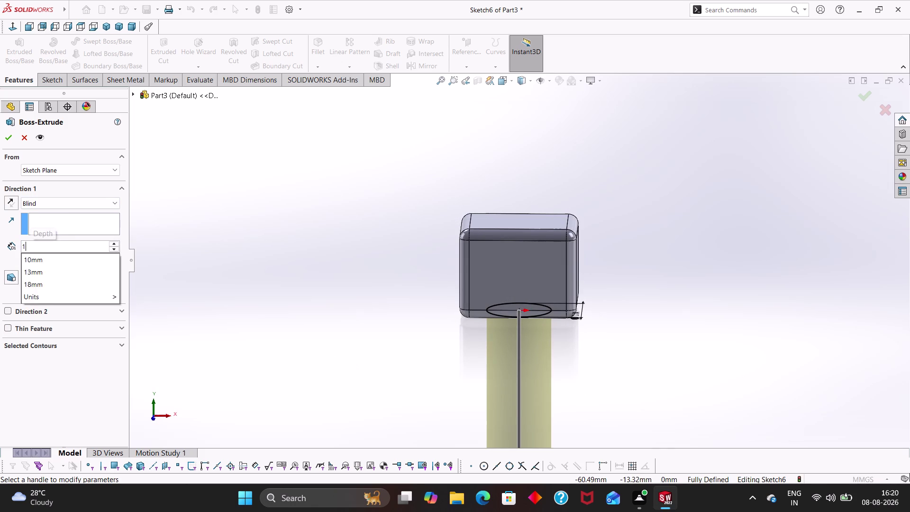
text(6)
key(Return)
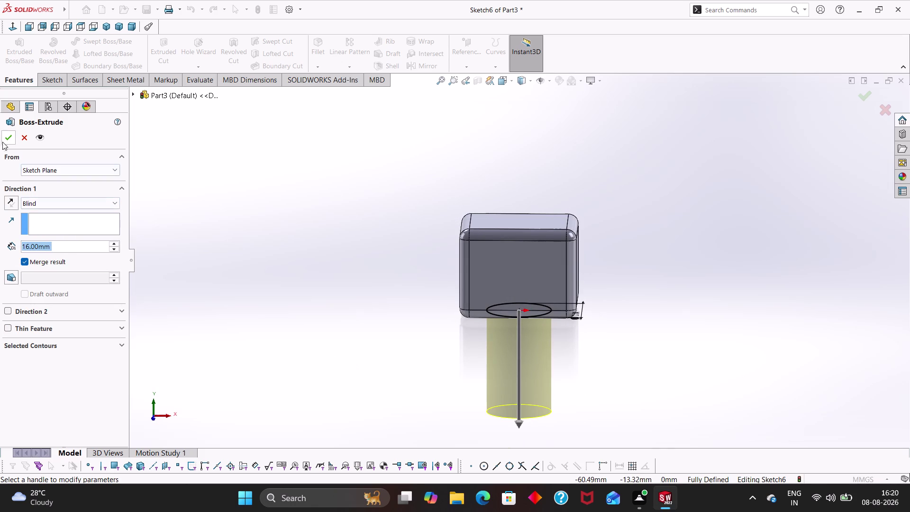
click(1, 141)
Clear the selection and bring up the options for the new boss.
click(8, 141)
click(311, 336)
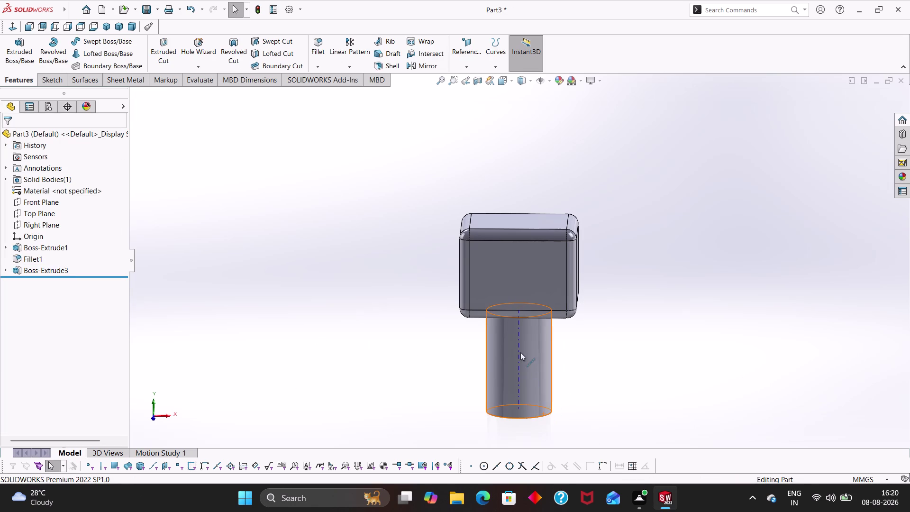
click(519, 329)
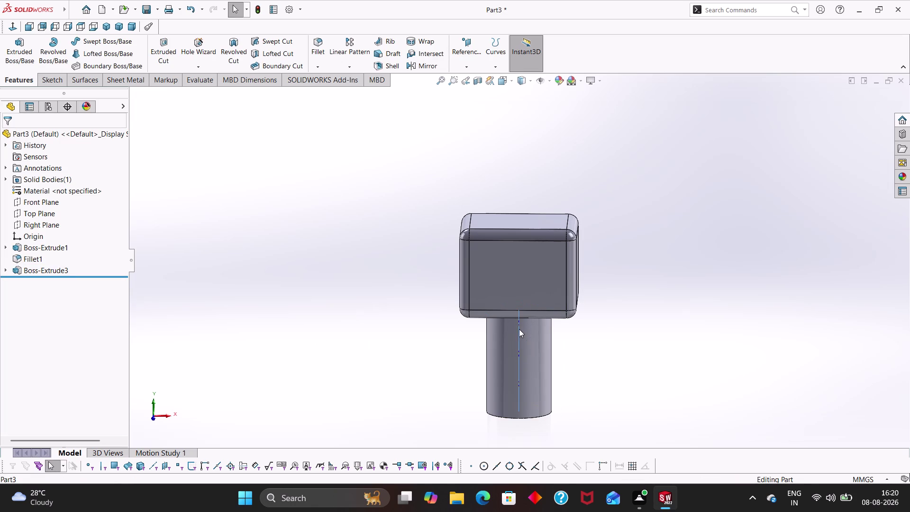
key(Escape)
key(Escape)
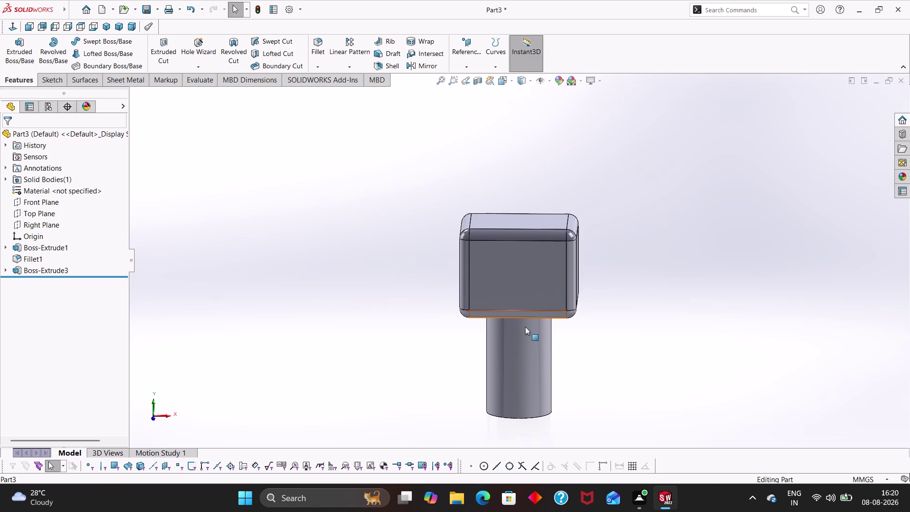
right_click(512, 395)
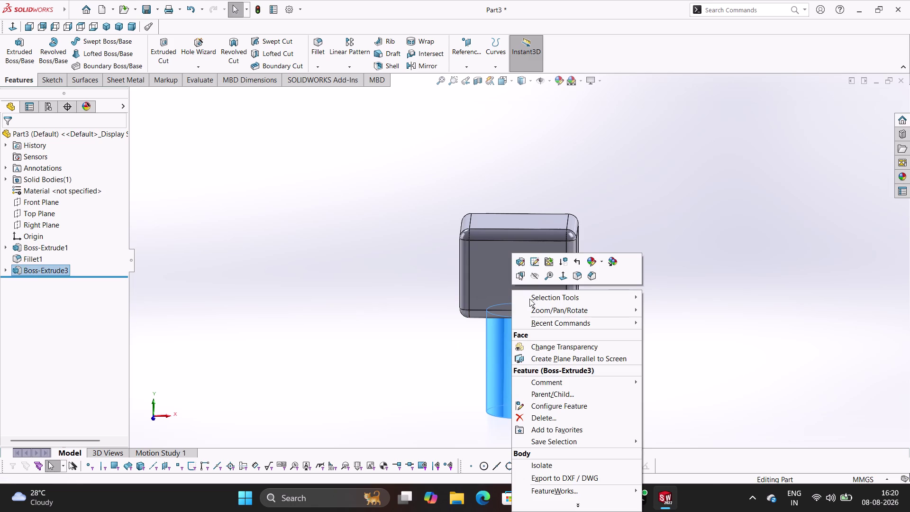
Edit Boss-Extrude3 to a 9 mm Blind depth and accept the change.
click(522, 262)
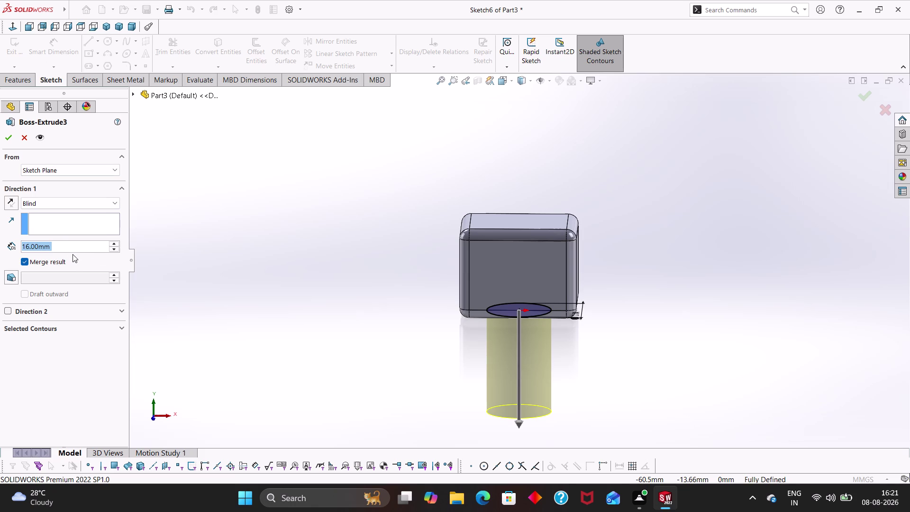
key(9)
key(Return)
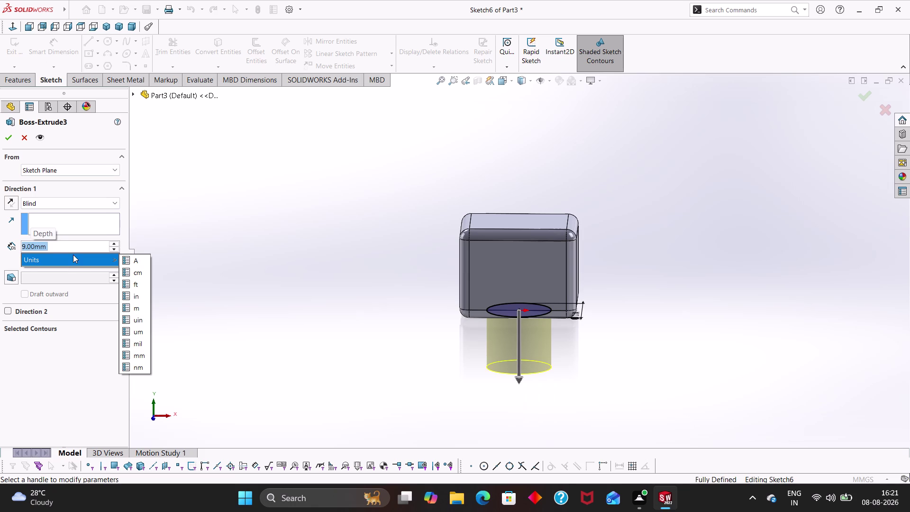
click(9, 134)
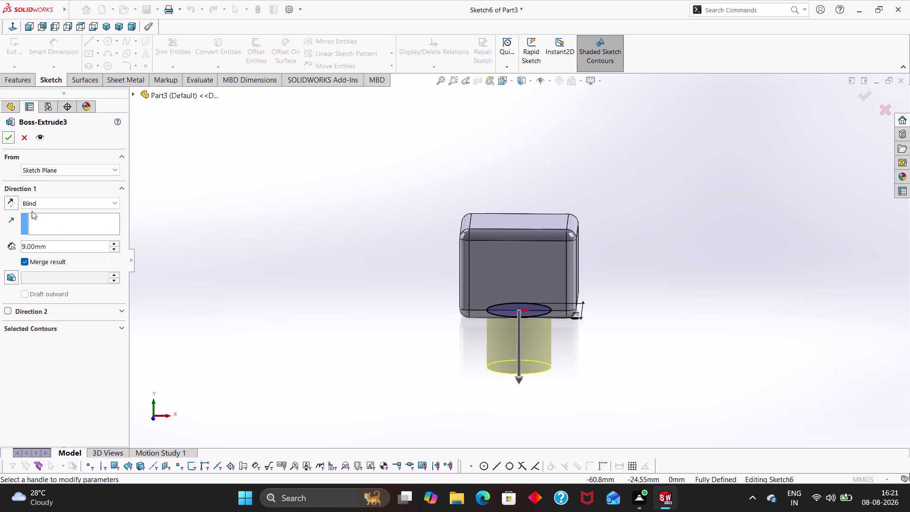
click(8, 133)
click(372, 337)
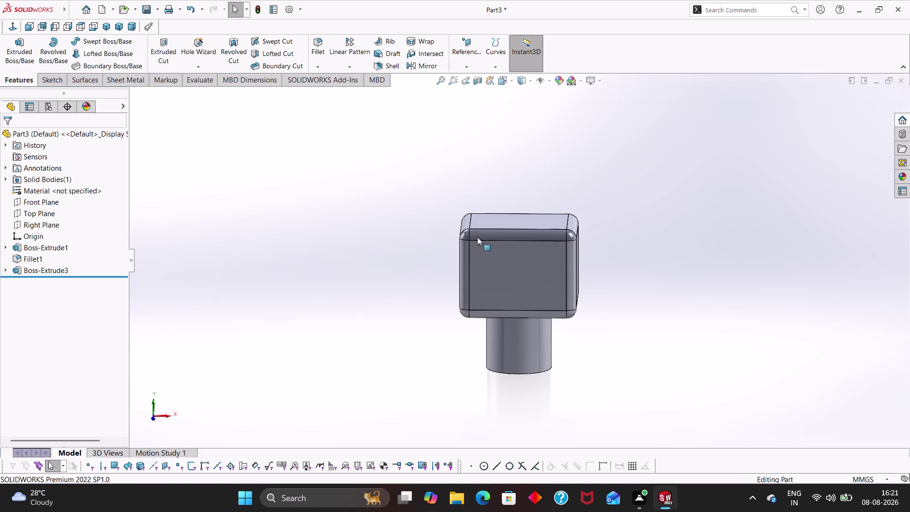
Start a sketch on the block's top face and draw a circle at the origin.
click(523, 220)
click(565, 190)
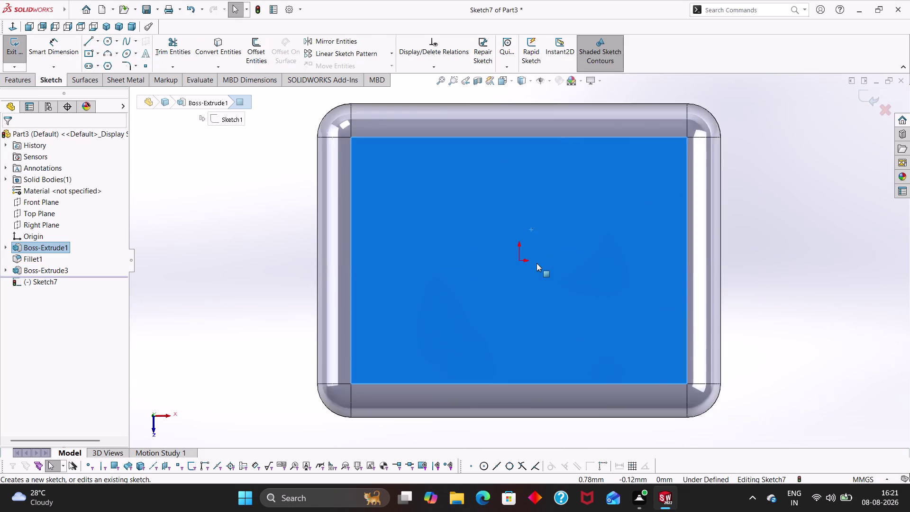
scroll(up, 3)
right_drag(260, 289, 363, 281)
click(518, 262)
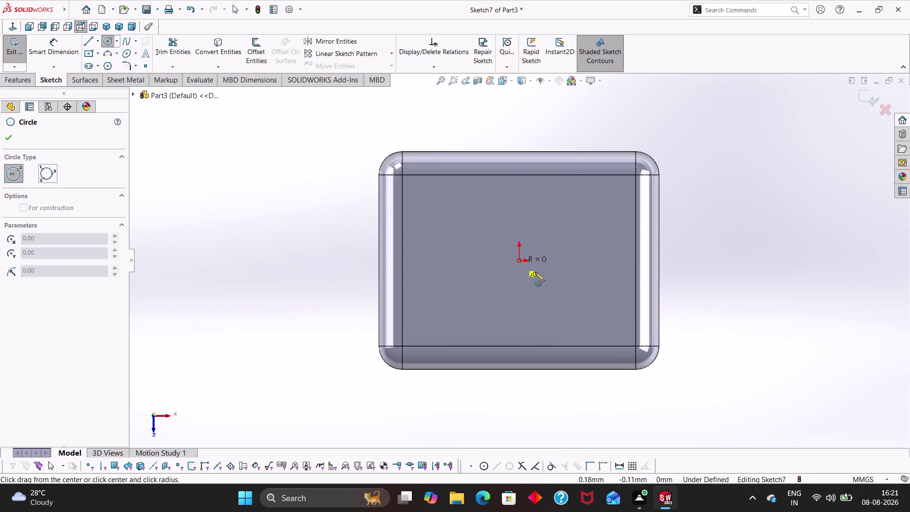
click(554, 321)
key(Escape)
Dimension the circle to a 10 mm diameter and exit Sketch7.
right_drag(712, 320, 707, 235)
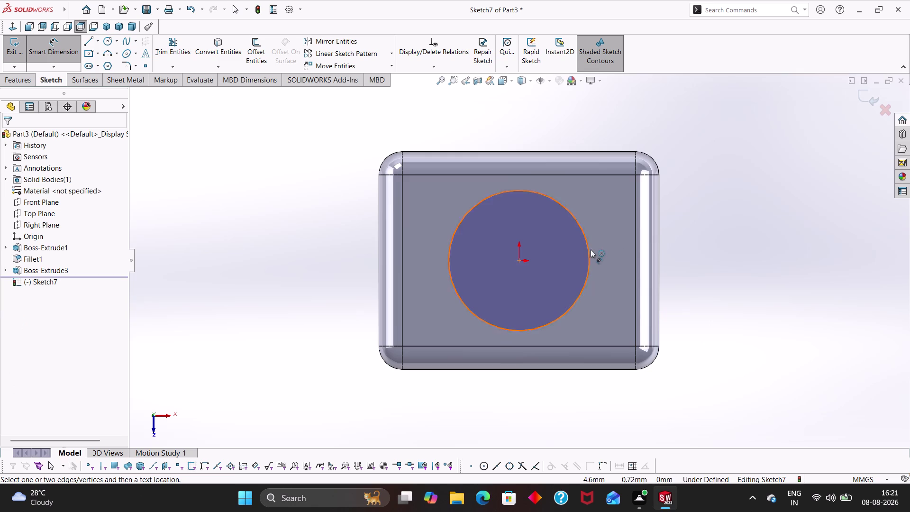
click(589, 249)
click(697, 204)
key(1)
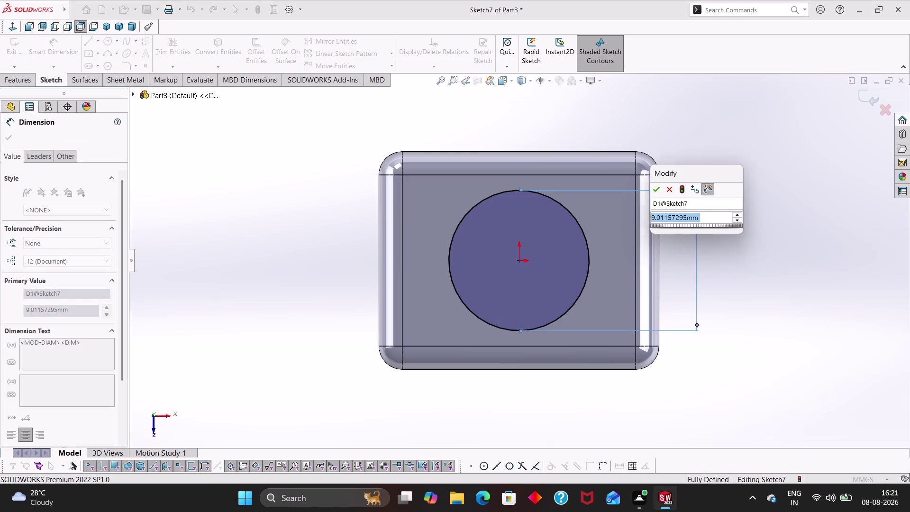
key(0)
key(Return)
key(Escape)
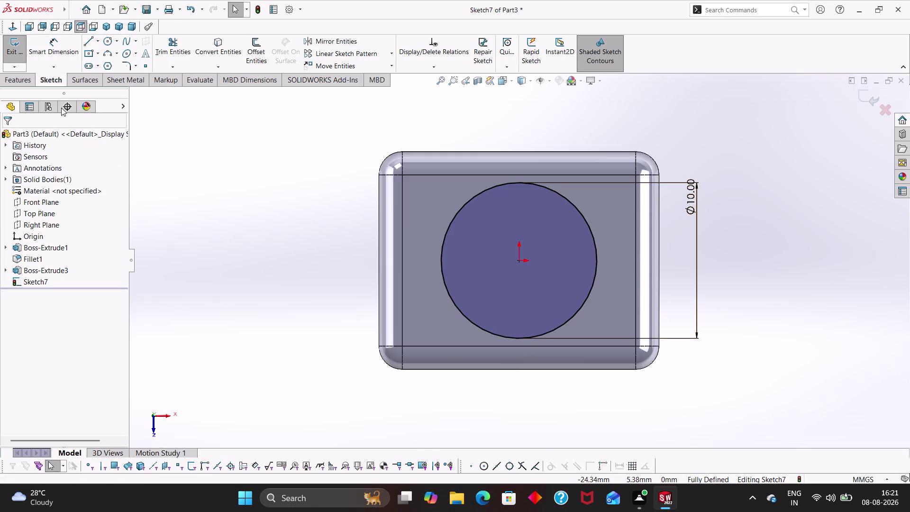
click(19, 80)
click(23, 59)
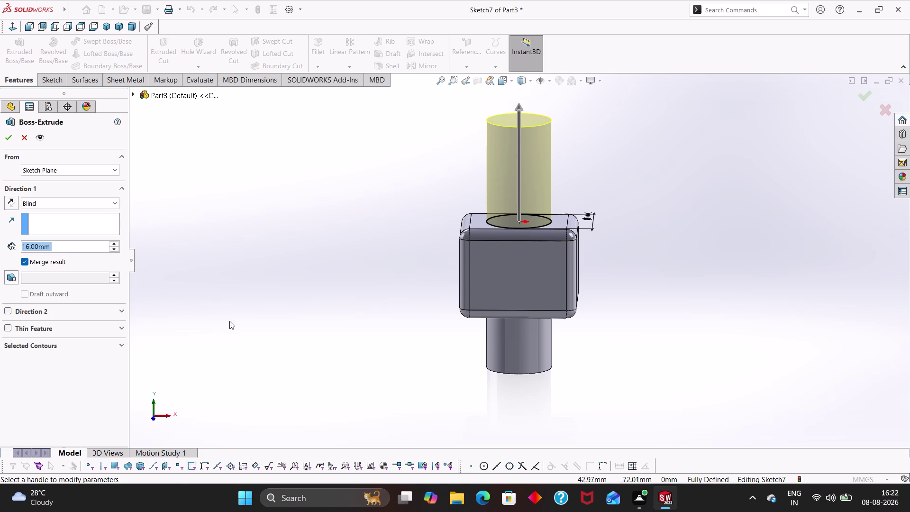
Set the Boss-Extrude4 Blind depth to 7 mm and accept it.
key(7)
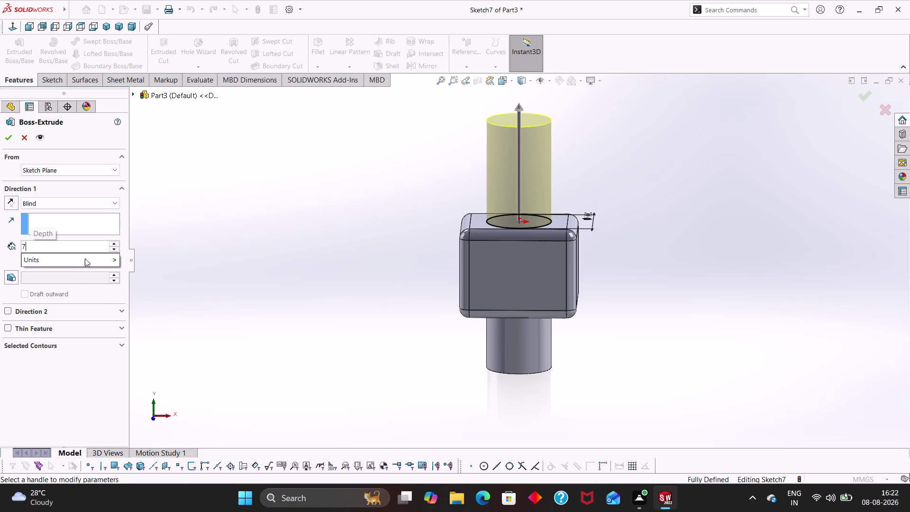
key(Return)
click(10, 139)
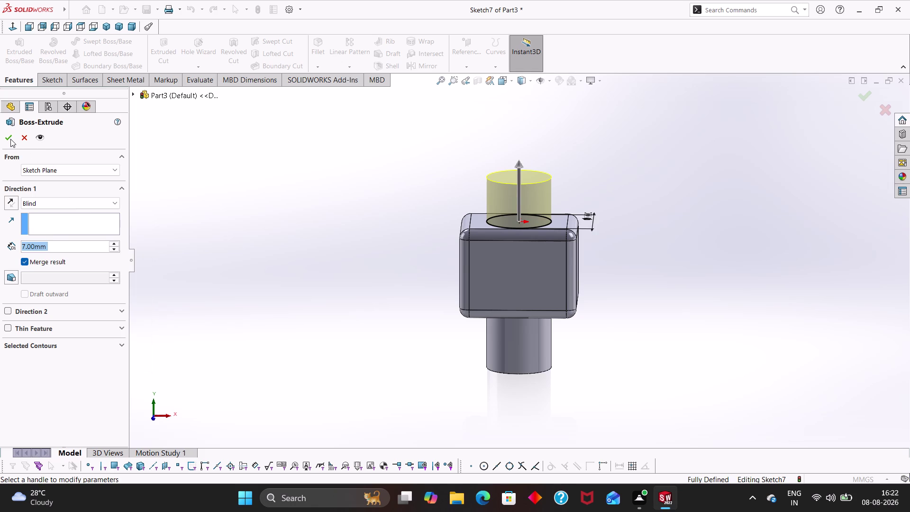
click(9, 136)
click(349, 312)
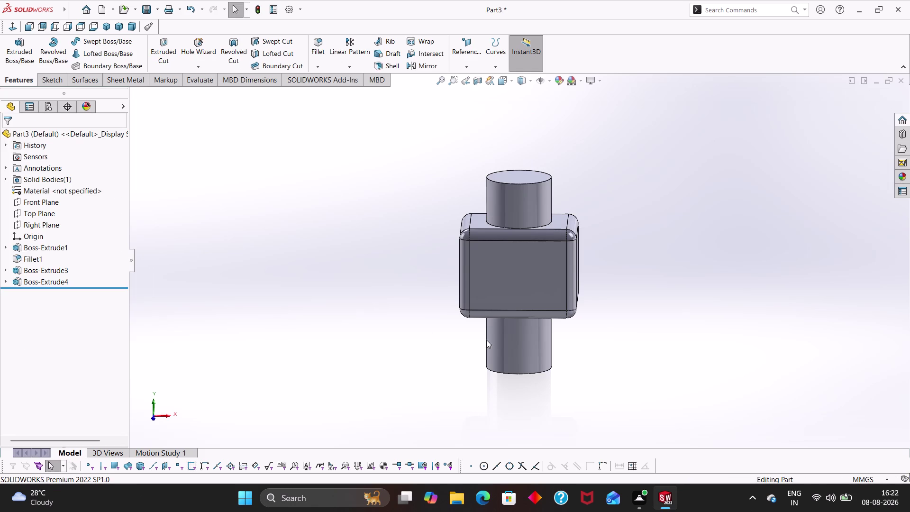
key(Escape)
Start a new sketch on the Top Plane.
key(Escape)
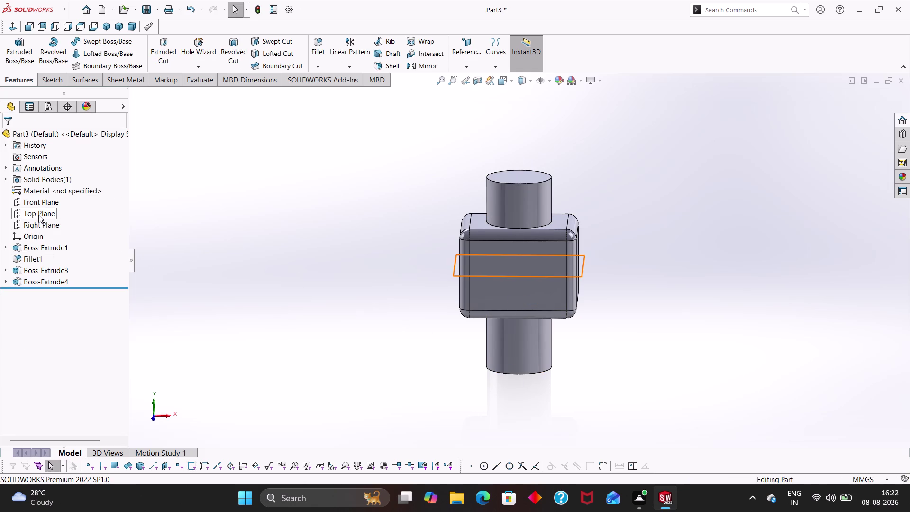
click(38, 215)
click(27, 211)
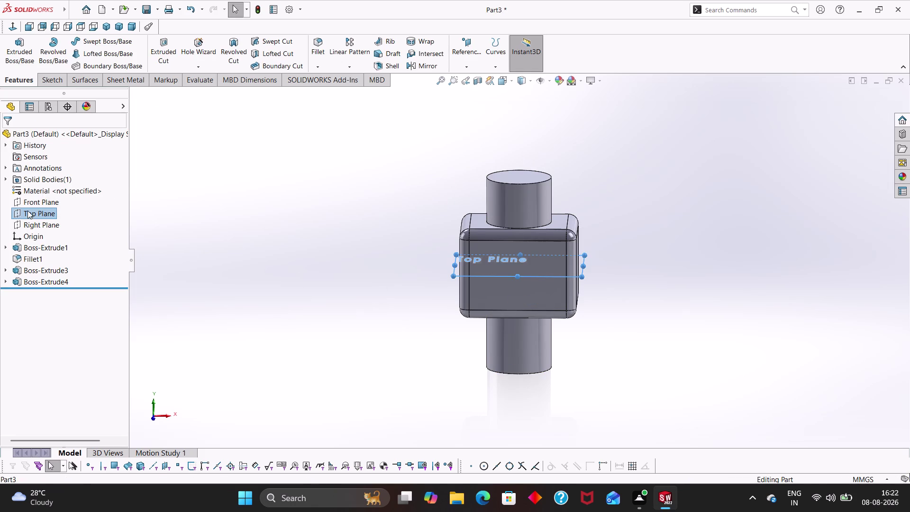
click(87, 225)
click(49, 212)
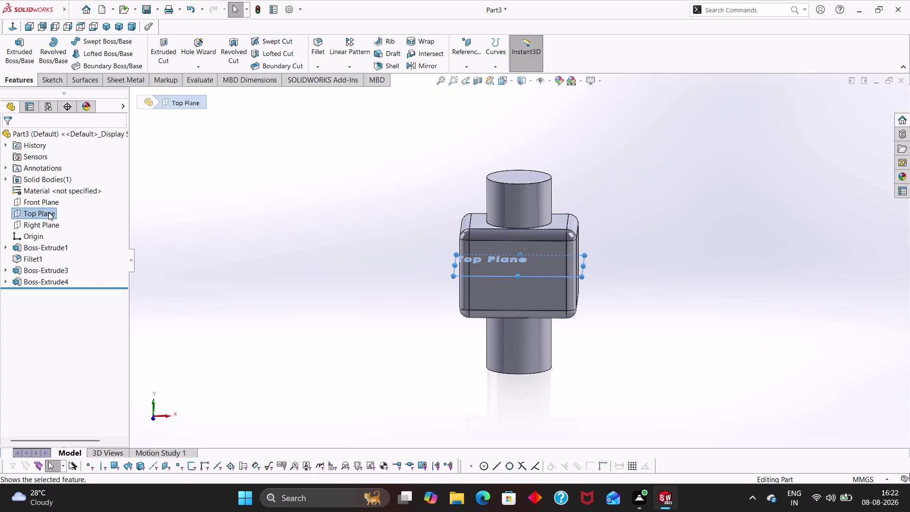
click(59, 200)
key(Escape)
click(54, 217)
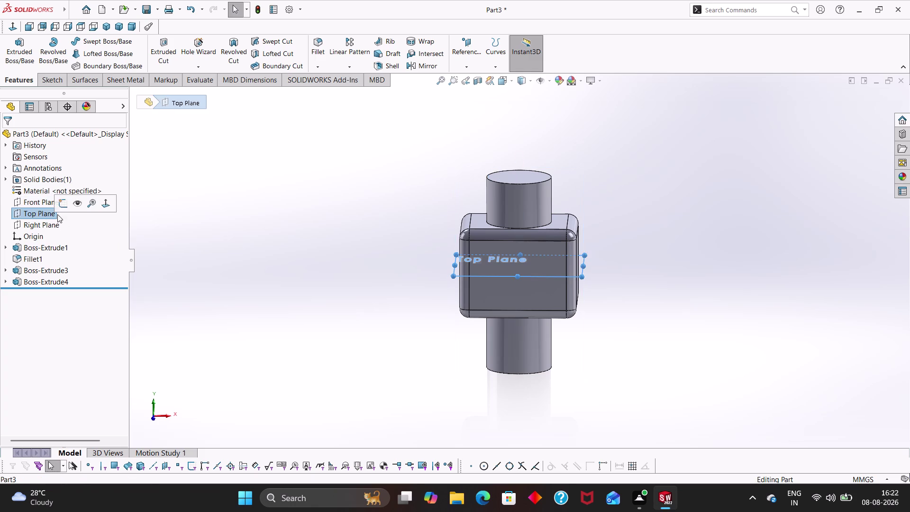
click(62, 206)
scroll(up, 3)
right_drag(202, 285, 409, 278)
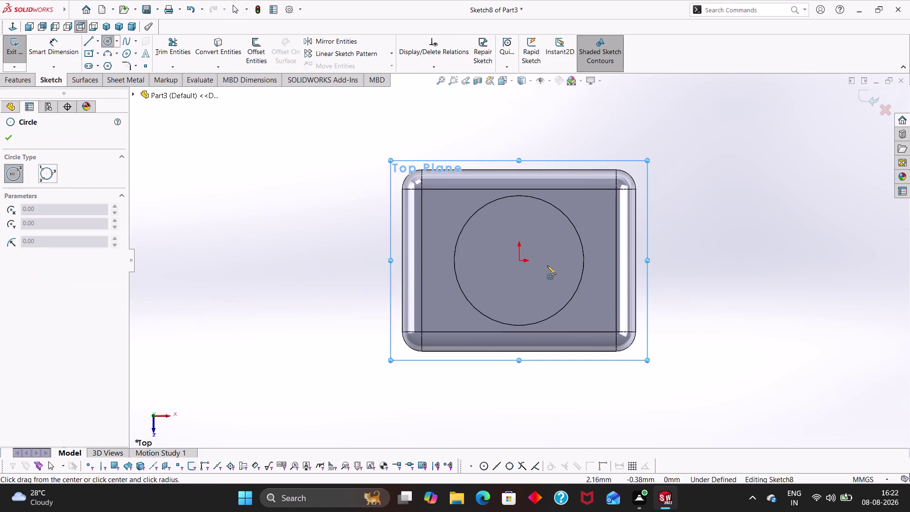
Draw a circle centred on the origin.
click(519, 260)
click(530, 296)
key(Escape)
right_drag(721, 320, 709, 193)
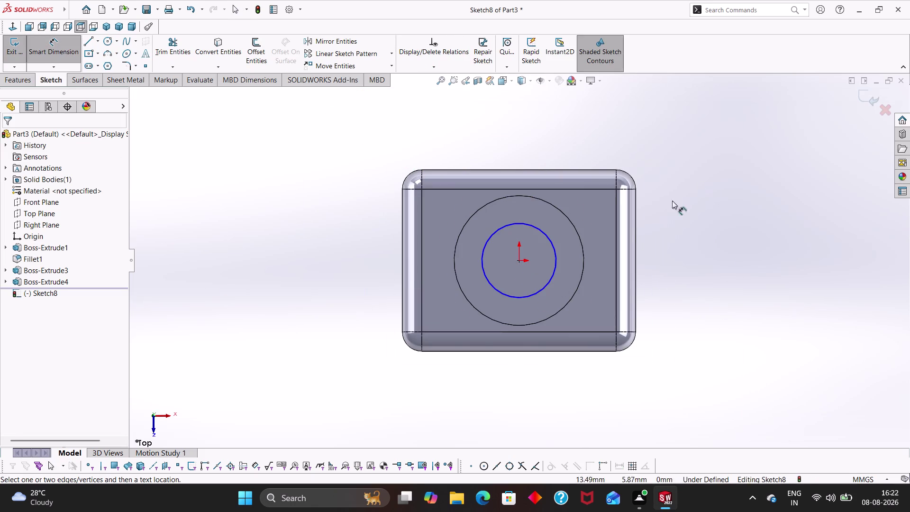
Dimension the circle to 8.89 mm diameter and exit the sketch.
click(553, 253)
click(674, 237)
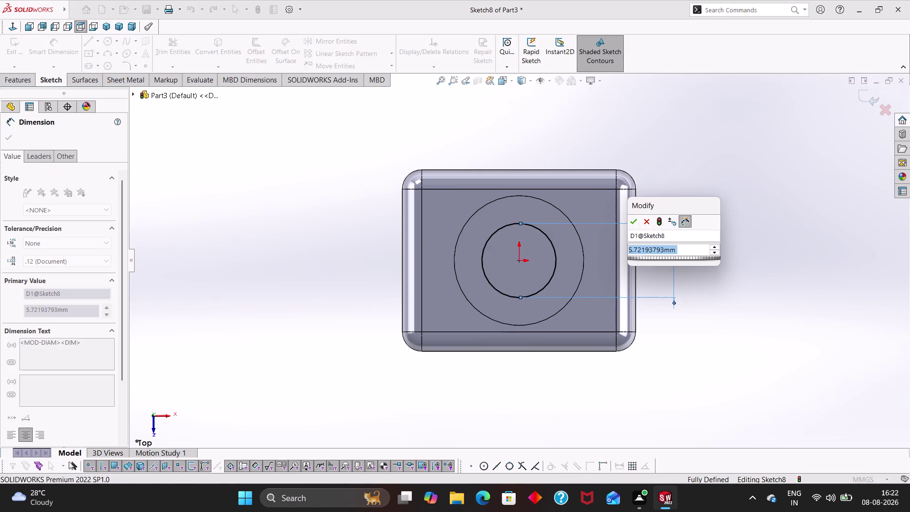
key(8)
key(period)
key(8)
key(9)
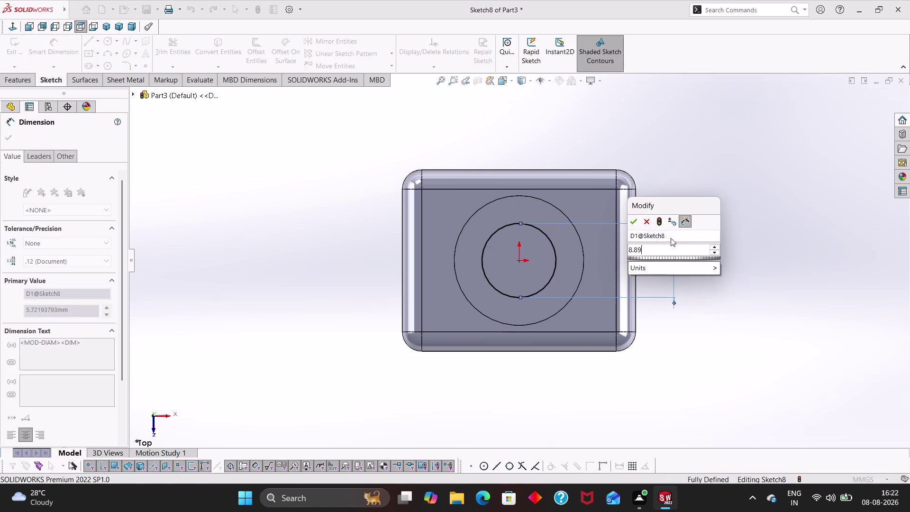
key(Return)
key(Escape)
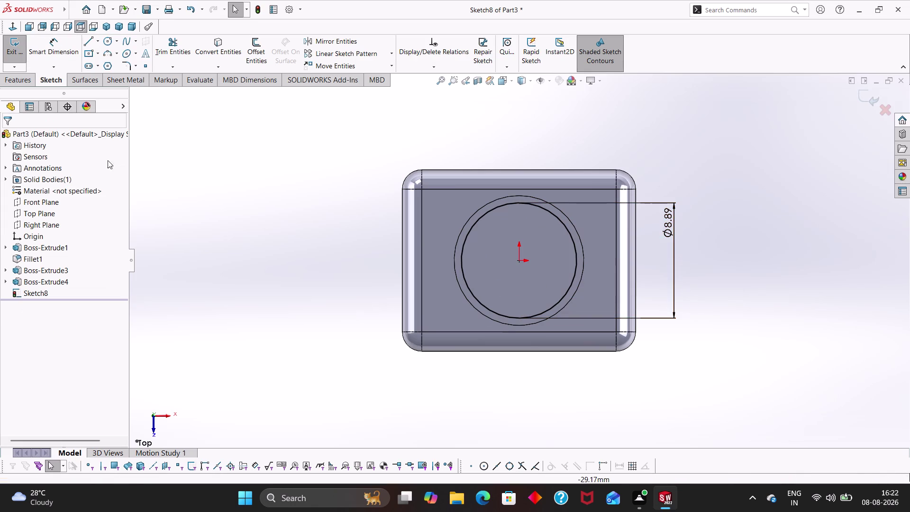
click(25, 81)
click(167, 53)
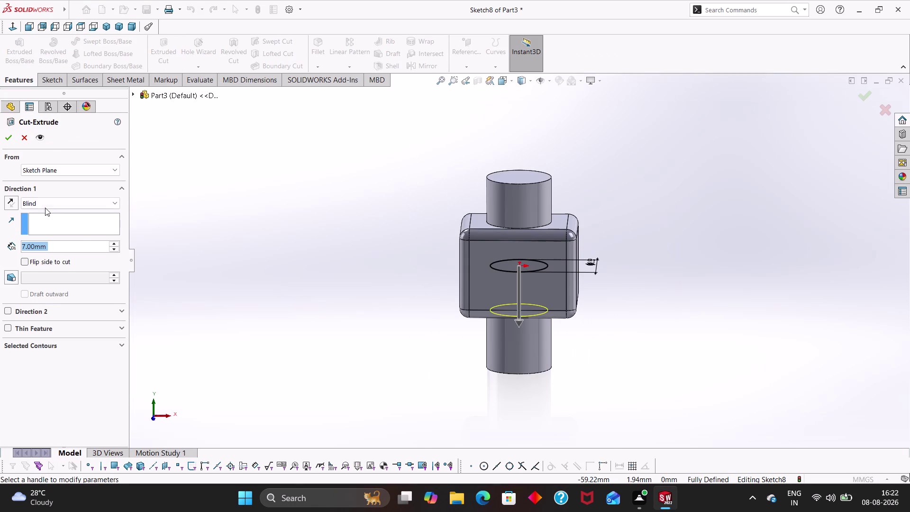
Set the cut to Through All - Both, accept it, and view the hollow boss.
click(70, 205)
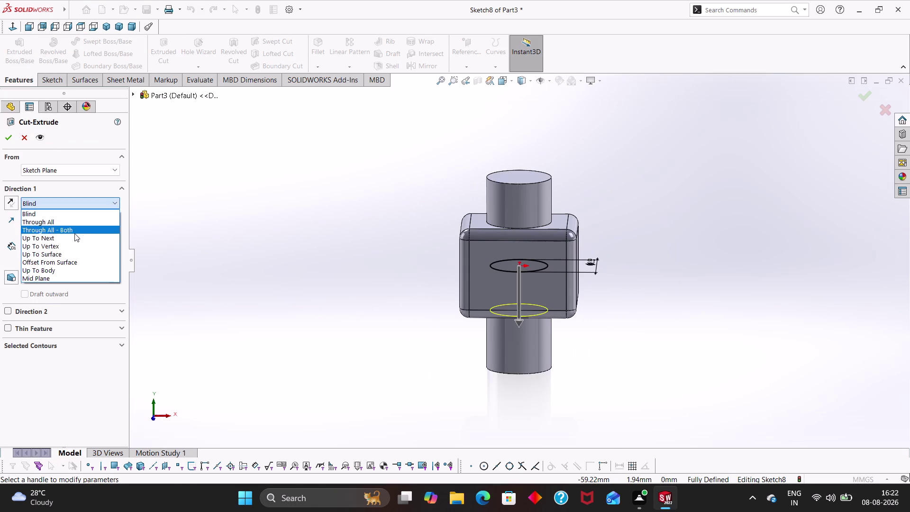
click(76, 230)
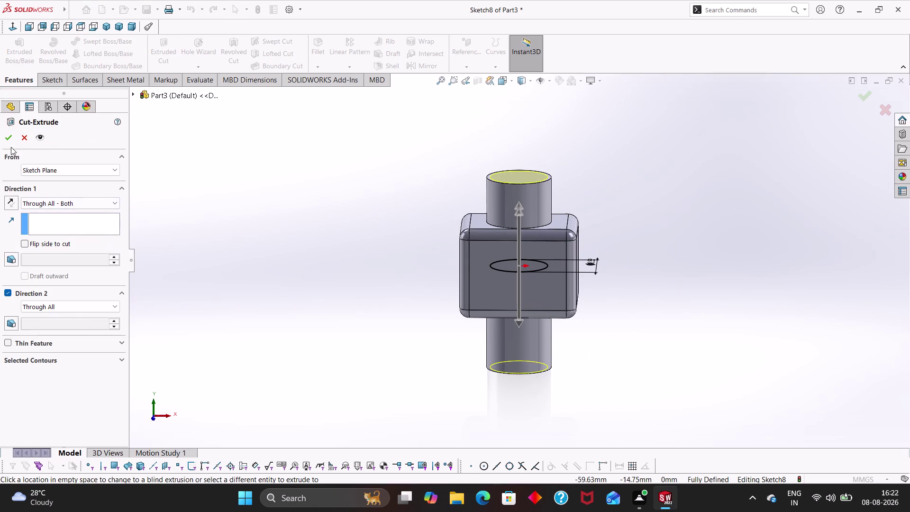
click(11, 137)
click(346, 308)
middle_drag(354, 237, 367, 422)
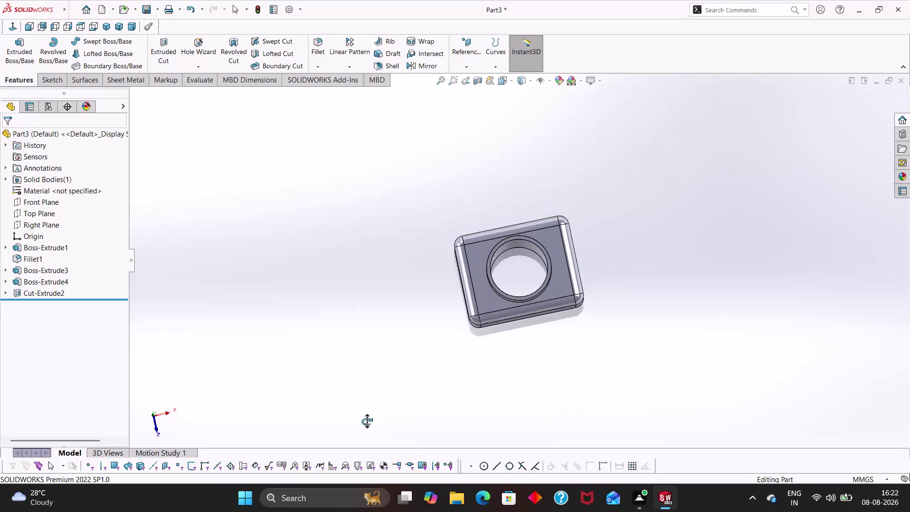
middle_drag(367, 422, 408, 260)
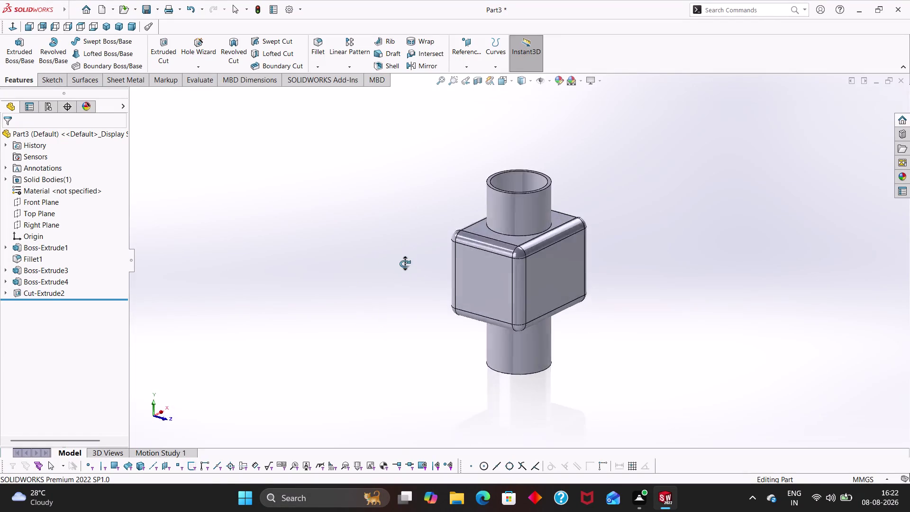
middle_drag(408, 260, 403, 293)
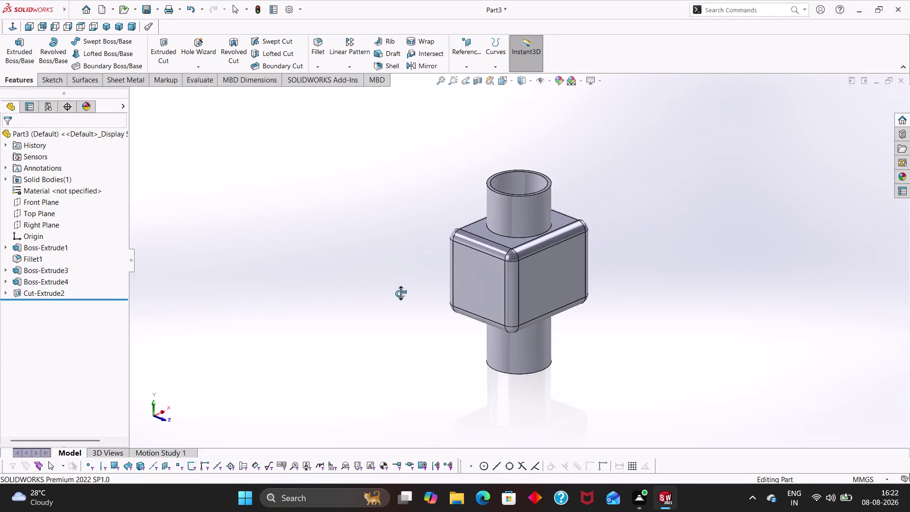
middle_drag(403, 293, 388, 297)
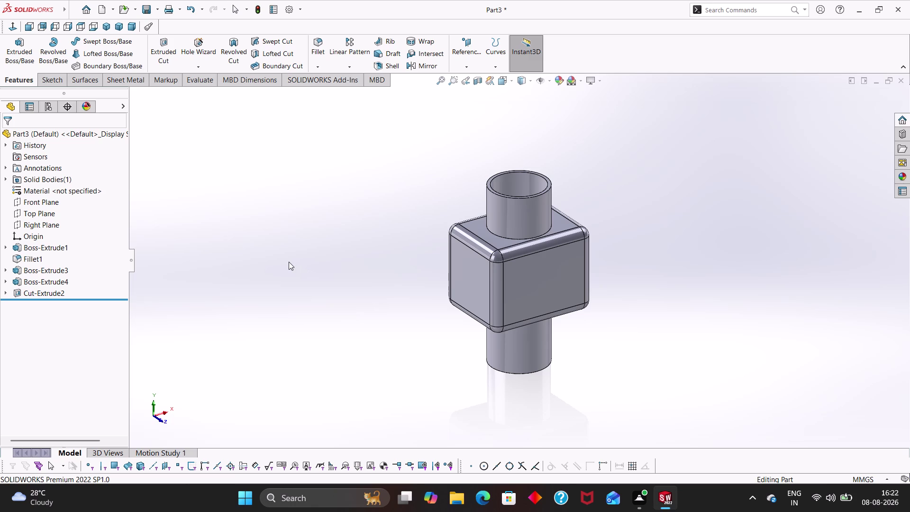
key(Escape)
scroll(up, 3)
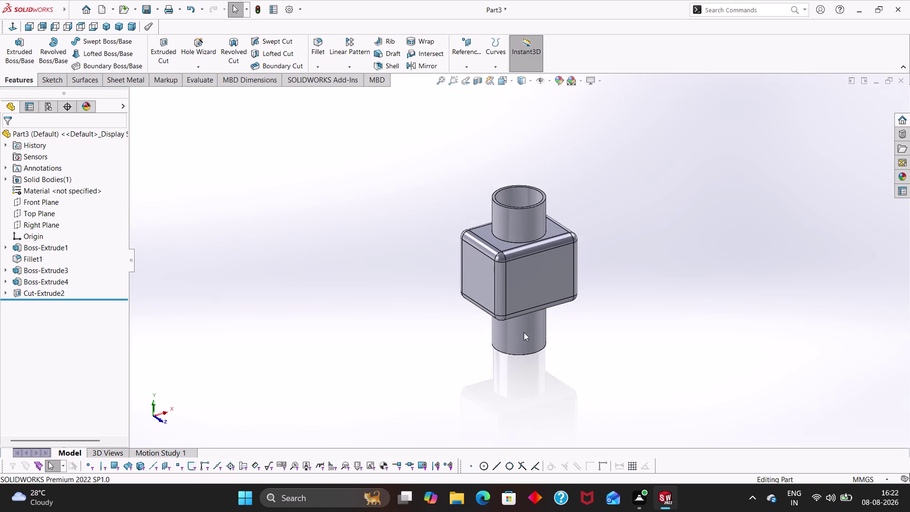
middle_drag(558, 329, 762, 306)
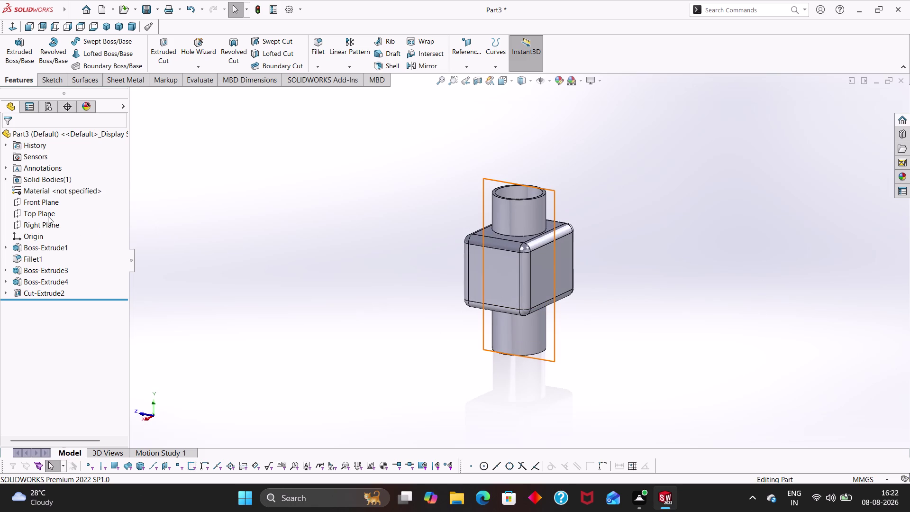
click(48, 223)
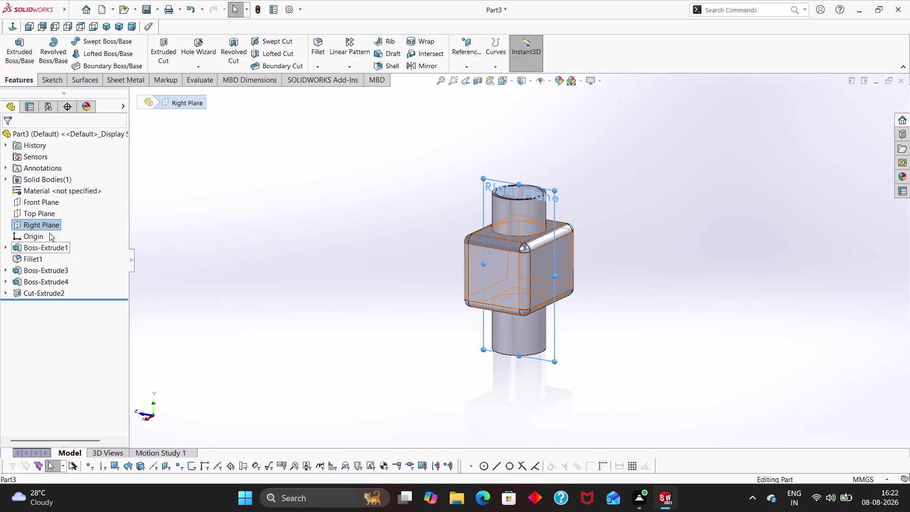
Start a new sketch on the Right Plane.
click(49, 225)
click(81, 223)
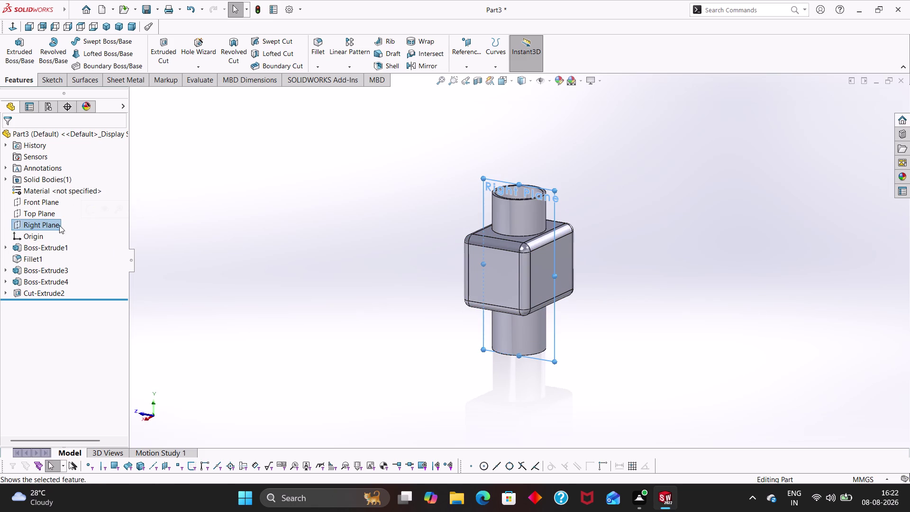
click(93, 208)
scroll(up, 3)
right_drag(250, 351, 443, 354)
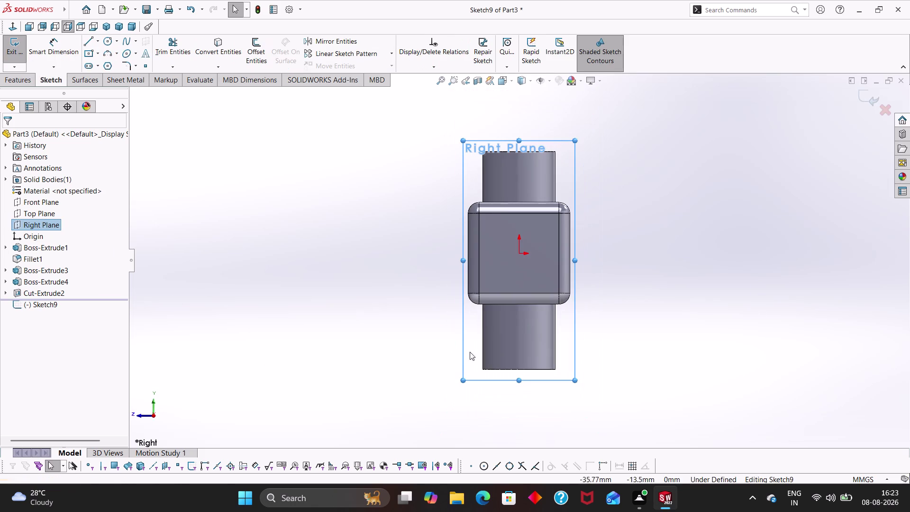
right_drag(442, 354, 514, 344)
Draw a 3 mm diameter circle on the lower boss.
click(518, 345)
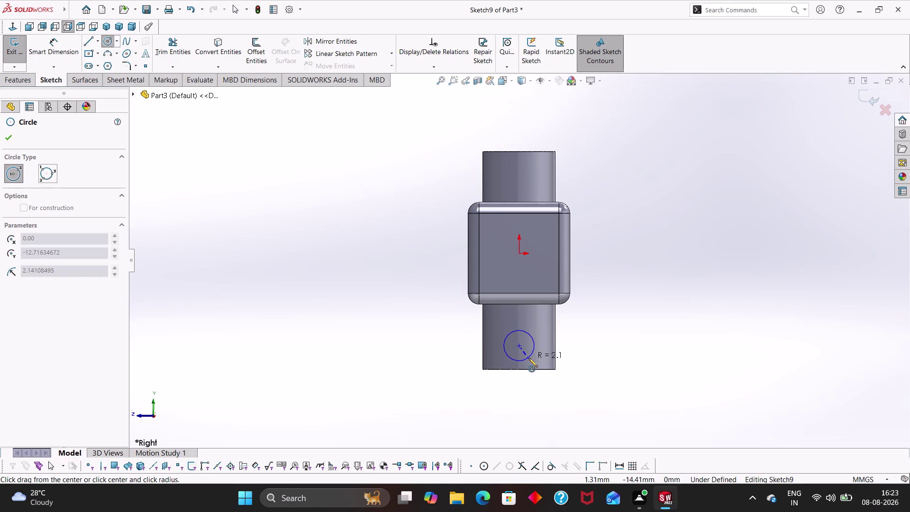
click(528, 357)
key(Escape)
right_drag(717, 385, 714, 222)
click(534, 342)
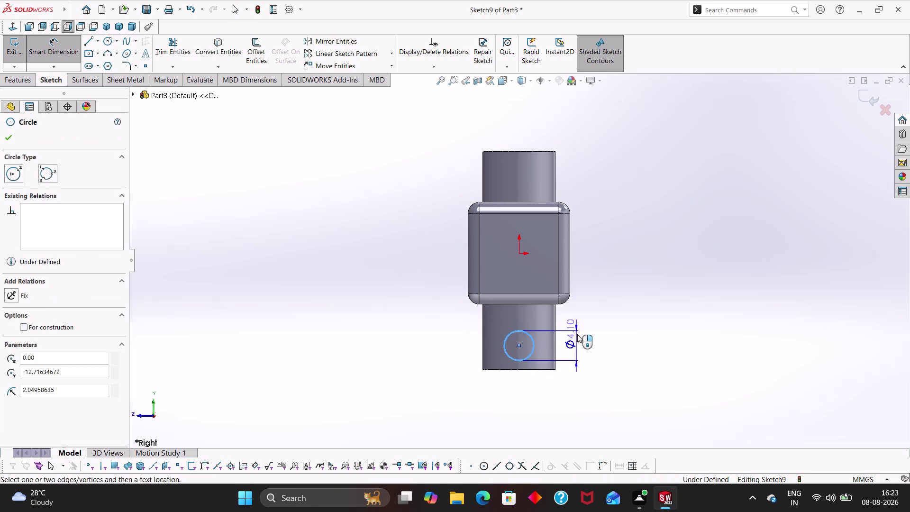
click(577, 334)
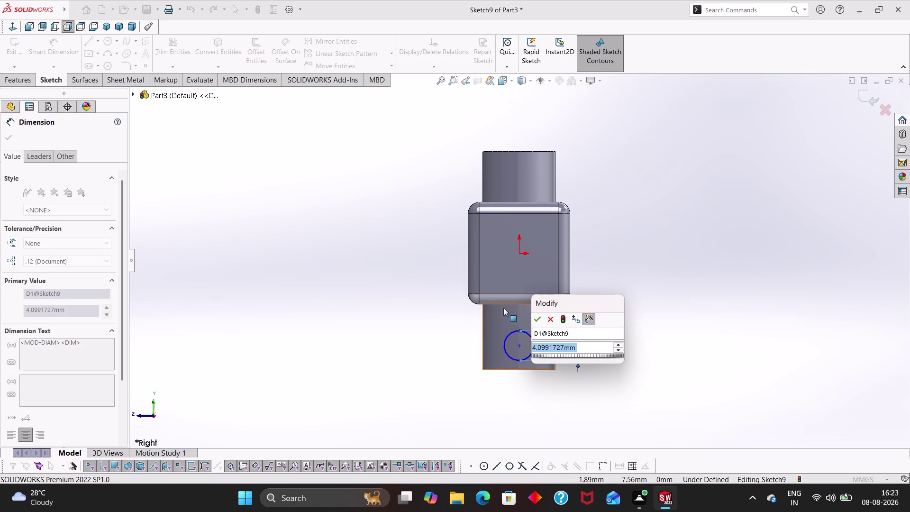
key(3)
key(Return)
key(Escape)
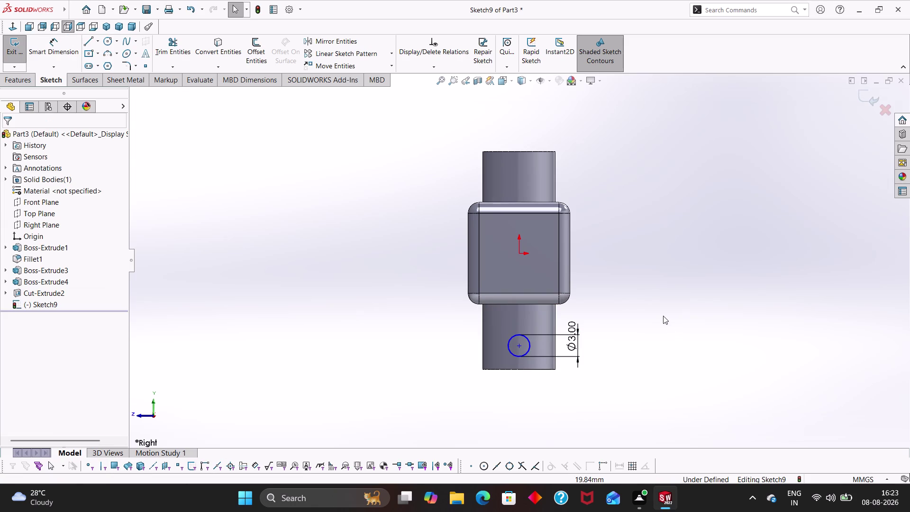
Dimension the circle centre 13 mm below the origin and exit the sketch.
right_drag(655, 356, 652, 203)
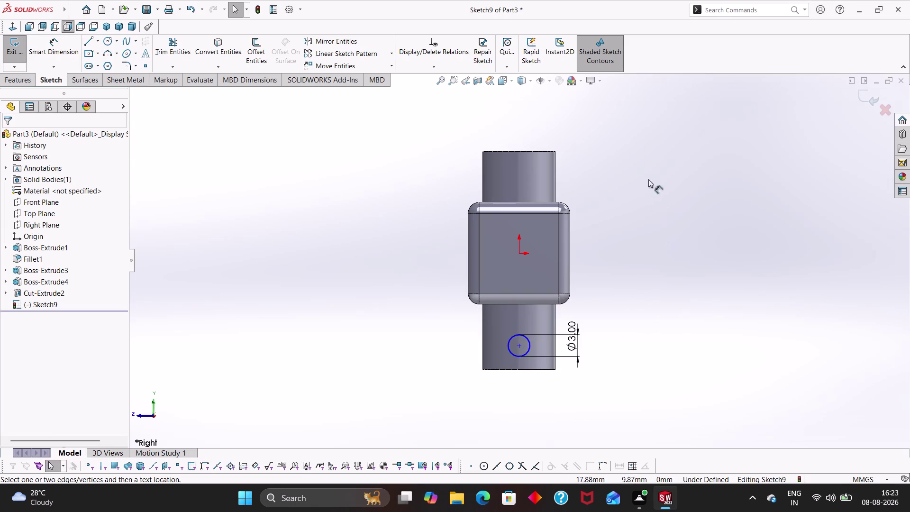
click(520, 346)
click(520, 254)
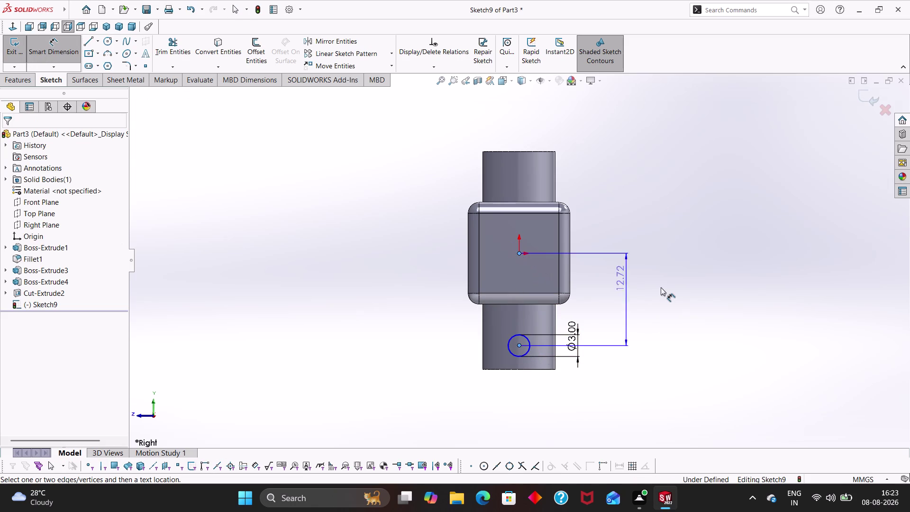
click(661, 287)
key(1)
key(3)
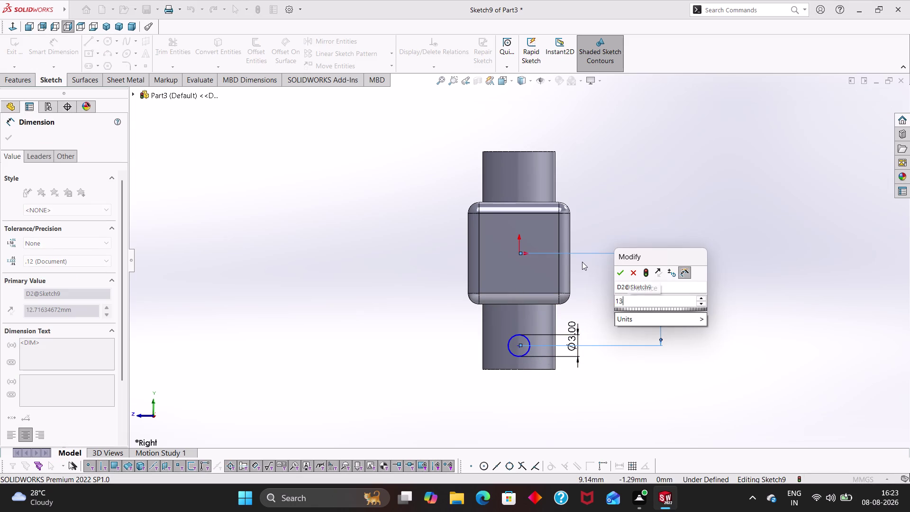
key(Return)
key(Escape)
key(Escape)
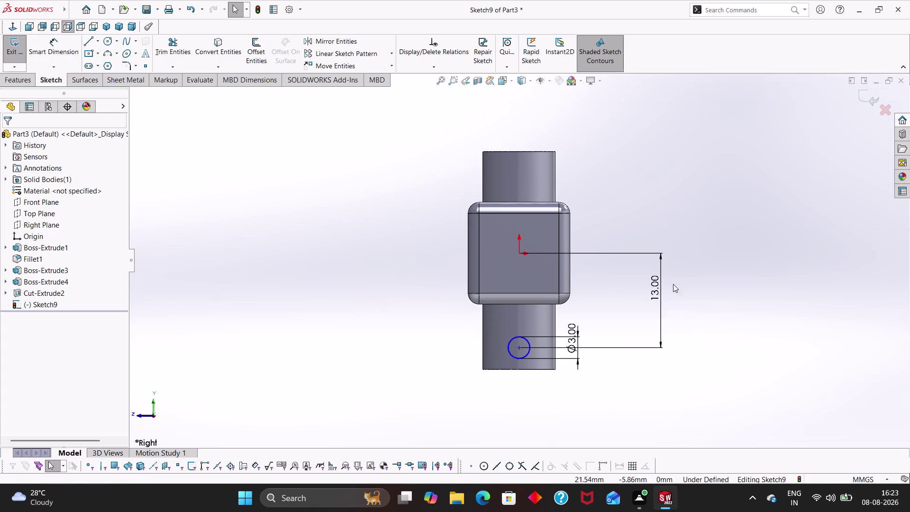
key(Escape)
click(14, 83)
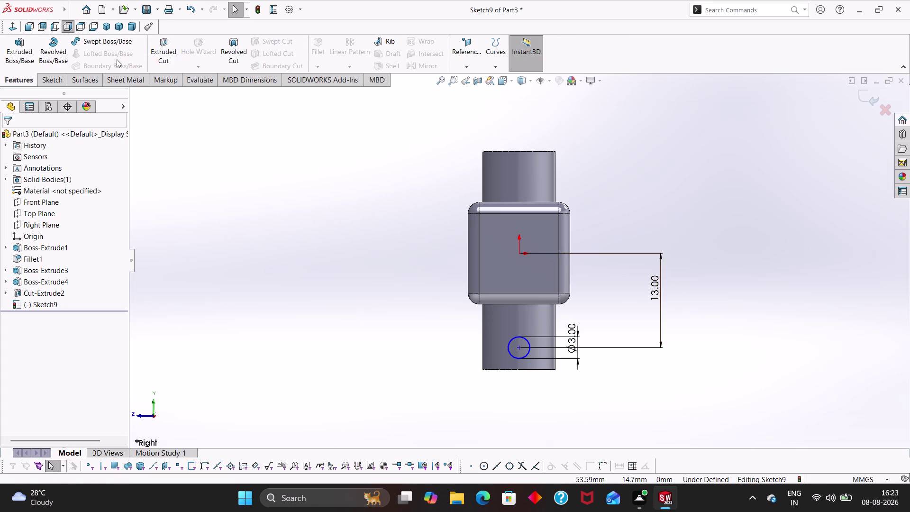
click(163, 50)
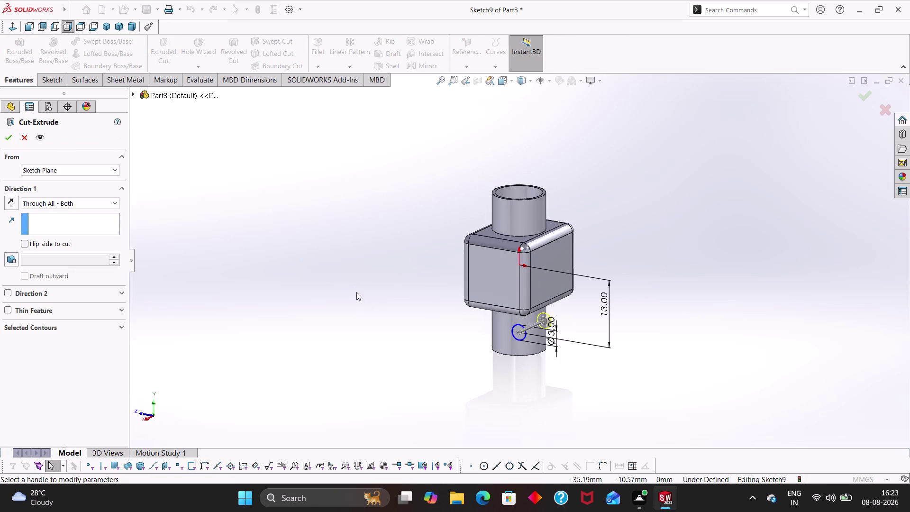
Set Direction 1 to Through All - Both and Direction 2 to Through All, then accept.
middle_drag(387, 292, 348, 293)
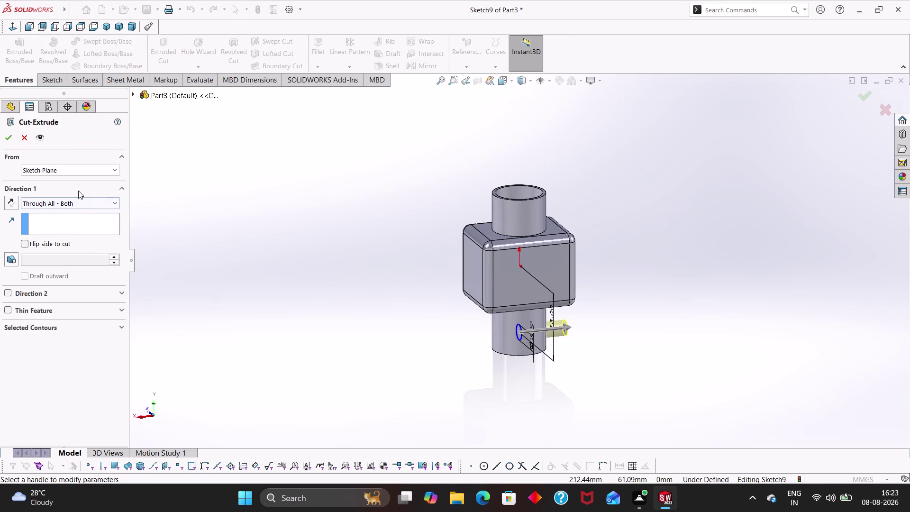
click(78, 207)
click(71, 224)
click(80, 206)
click(84, 231)
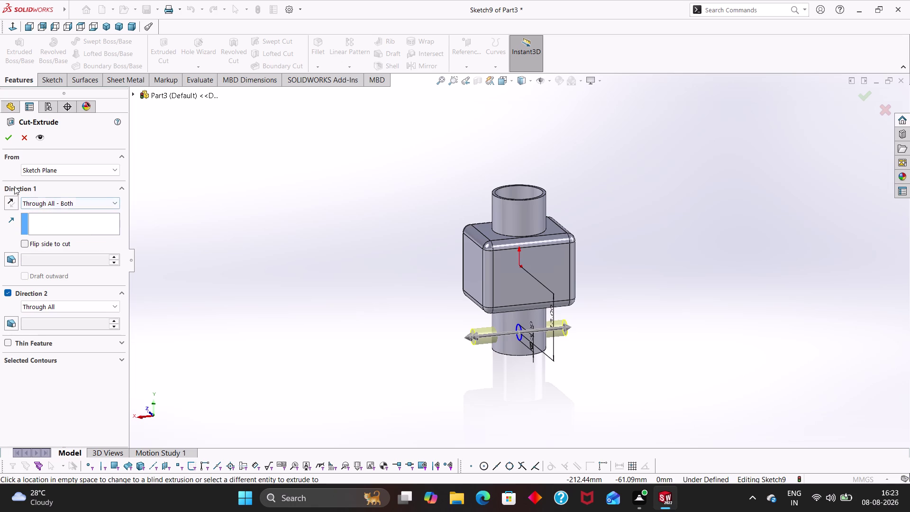
click(9, 139)
click(283, 297)
middle_drag(343, 308, 346, 308)
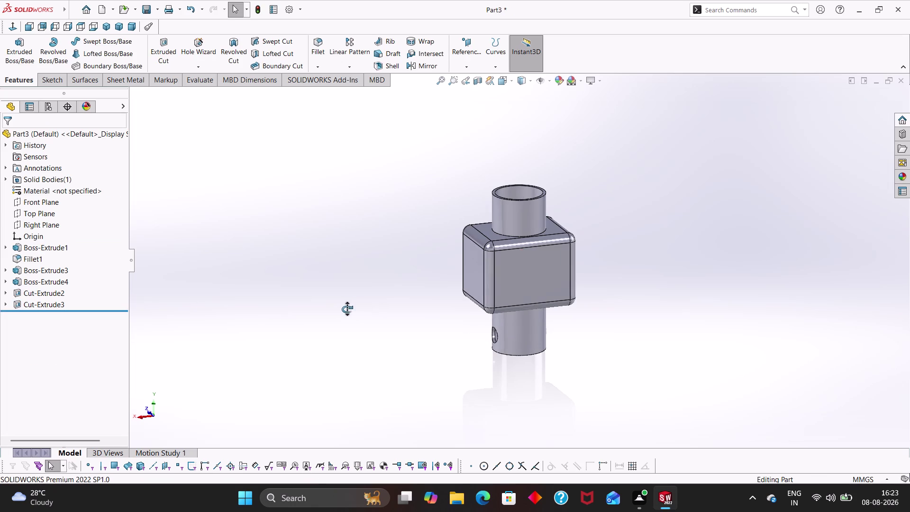
middle_drag(346, 308, 561, 310)
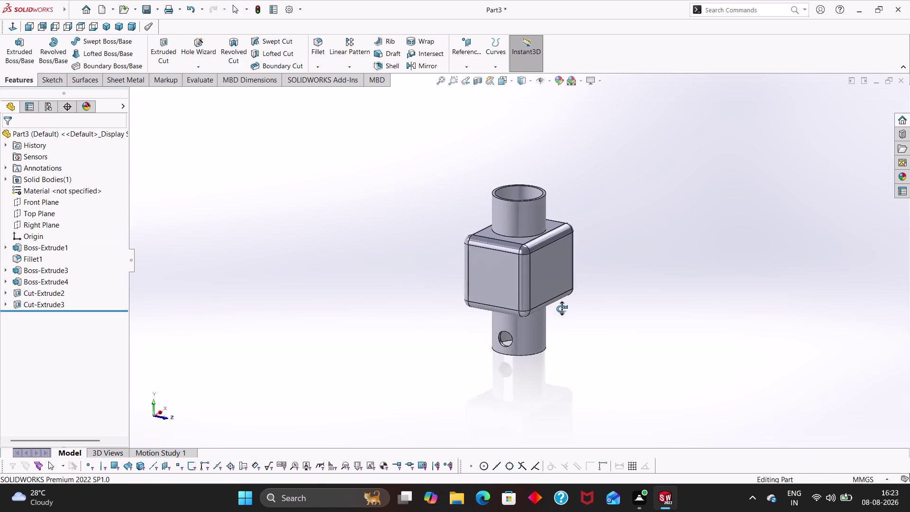
middle_drag(560, 310, 562, 326)
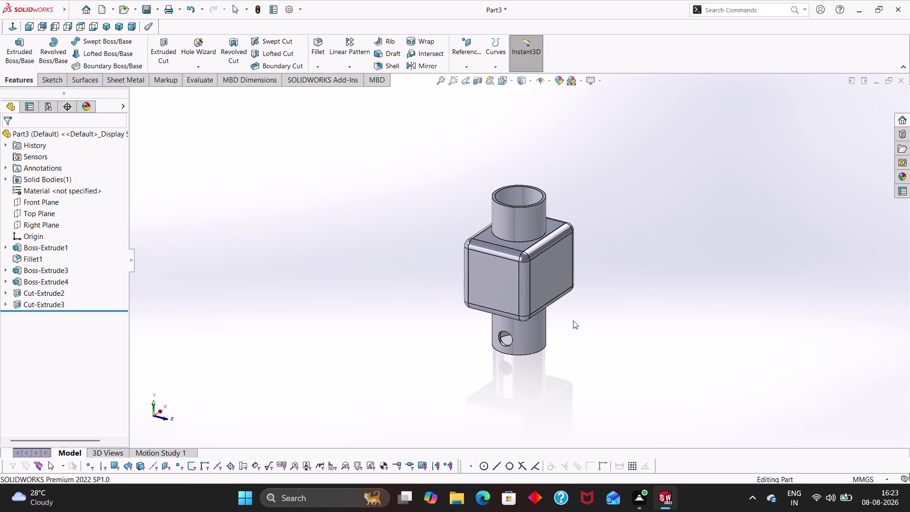
middle_drag(594, 338, 550, 336)
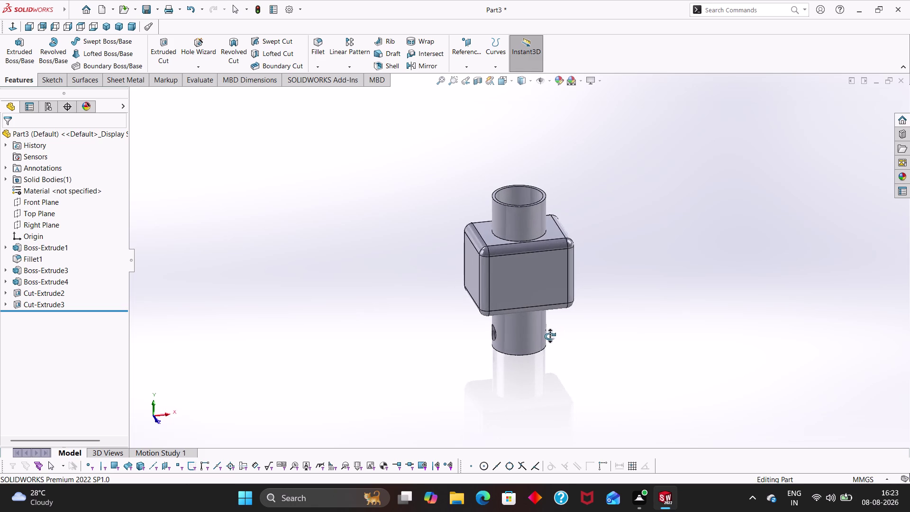
middle_drag(550, 336, 576, 344)
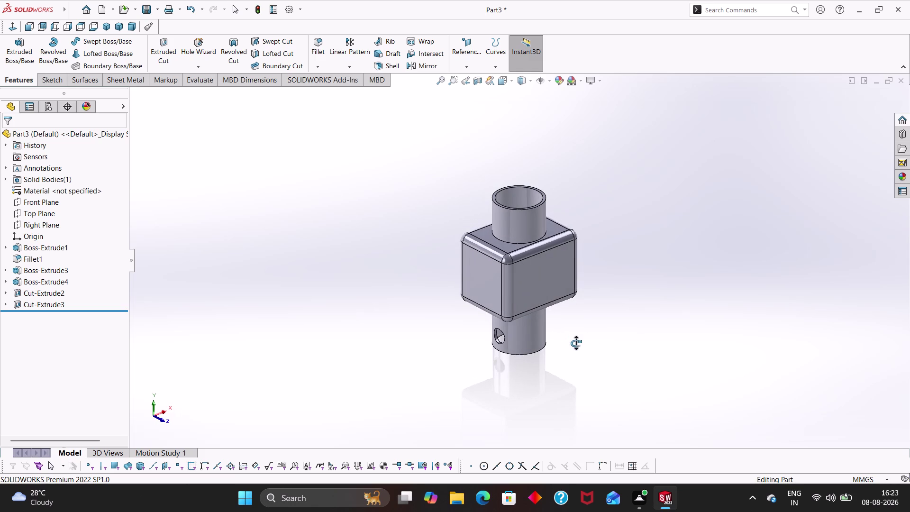
middle_drag(576, 344, 577, 344)
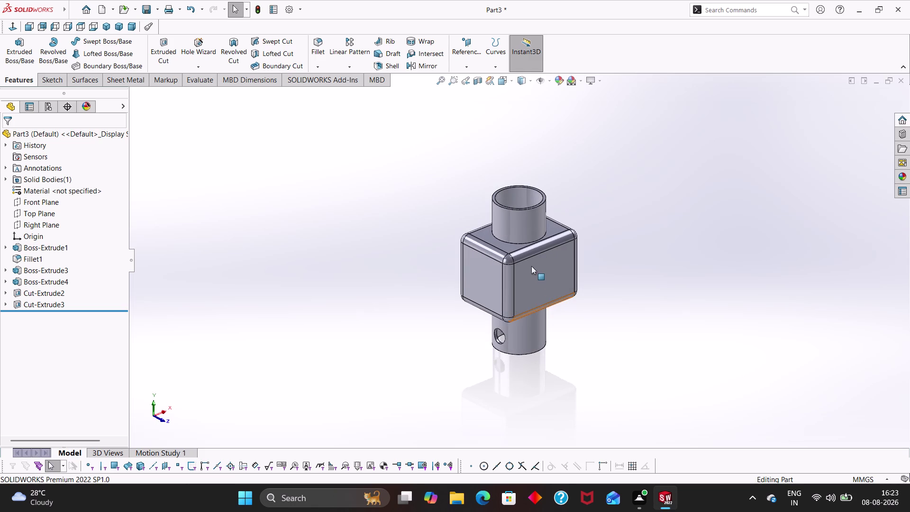
scroll(down, 3)
click(511, 232)
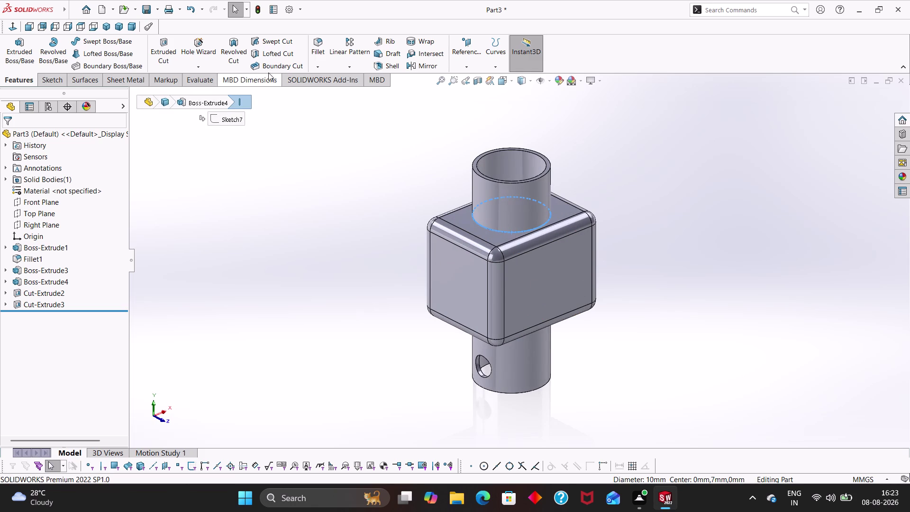
click(320, 43)
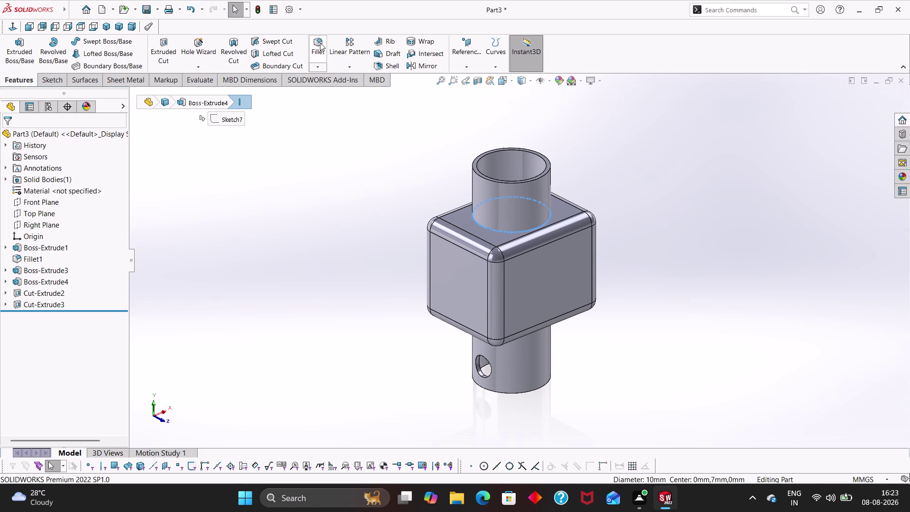
Add the lower boss junction edge, accept the 1 mm fillet, and inspect it.
middle_drag(627, 369, 578, 222)
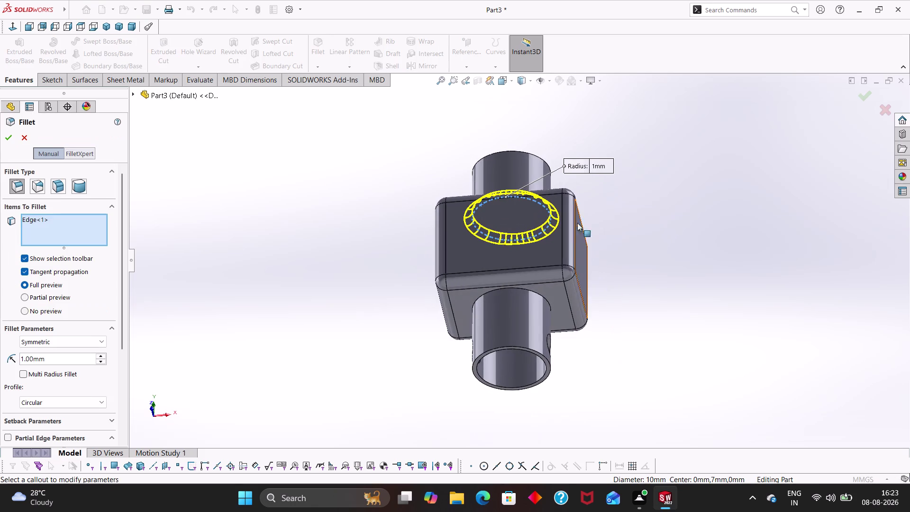
click(522, 290)
middle_drag(666, 250, 685, 362)
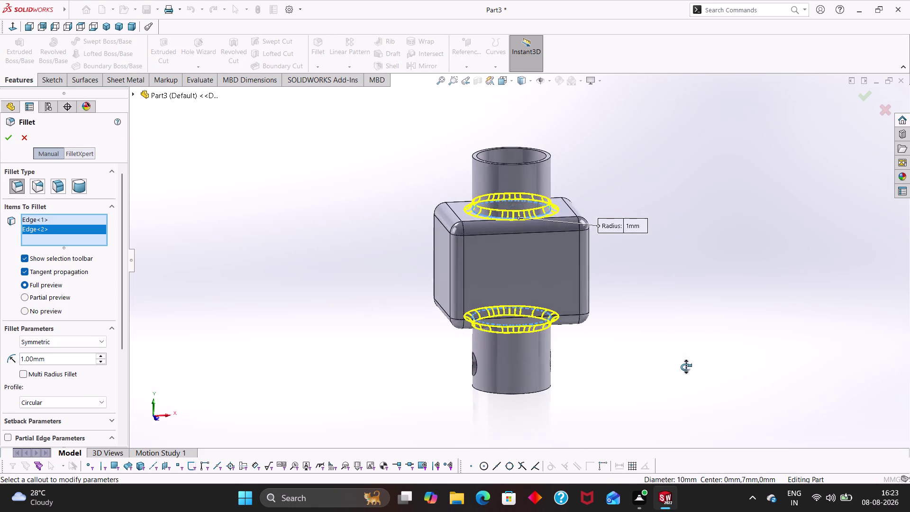
middle_drag(685, 362, 688, 374)
click(8, 138)
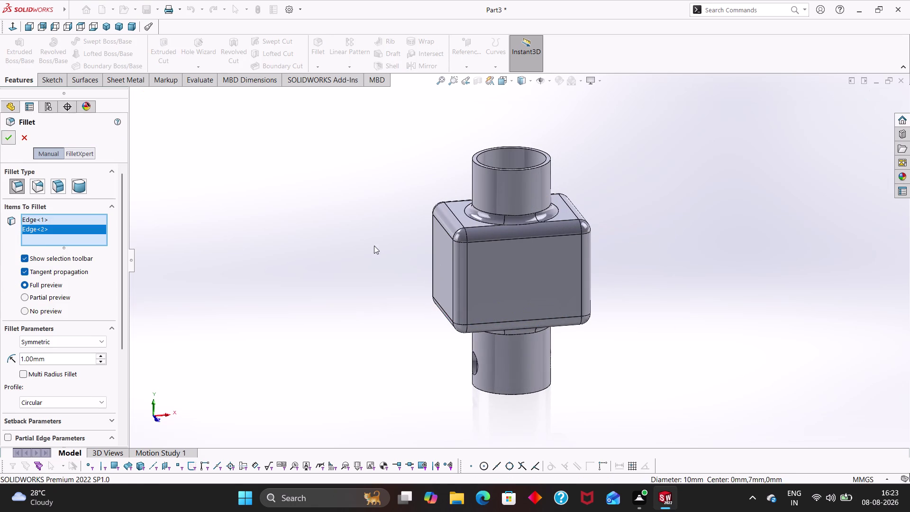
click(372, 234)
middle_drag(366, 210, 418, 167)
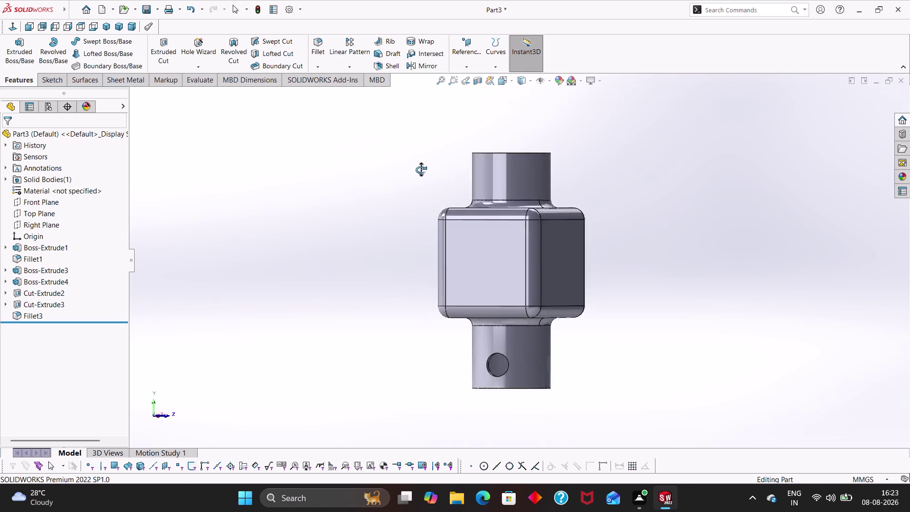
middle_drag(417, 167, 387, 288)
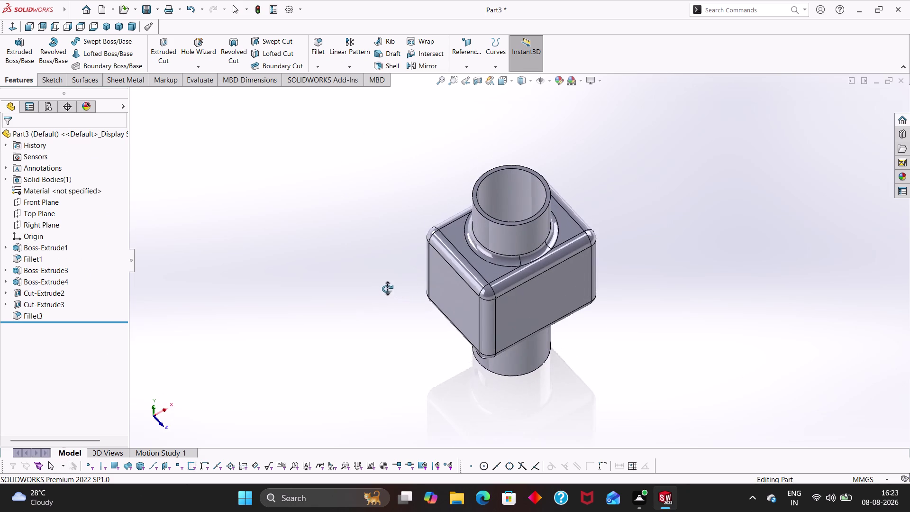
middle_drag(388, 289, 388, 288)
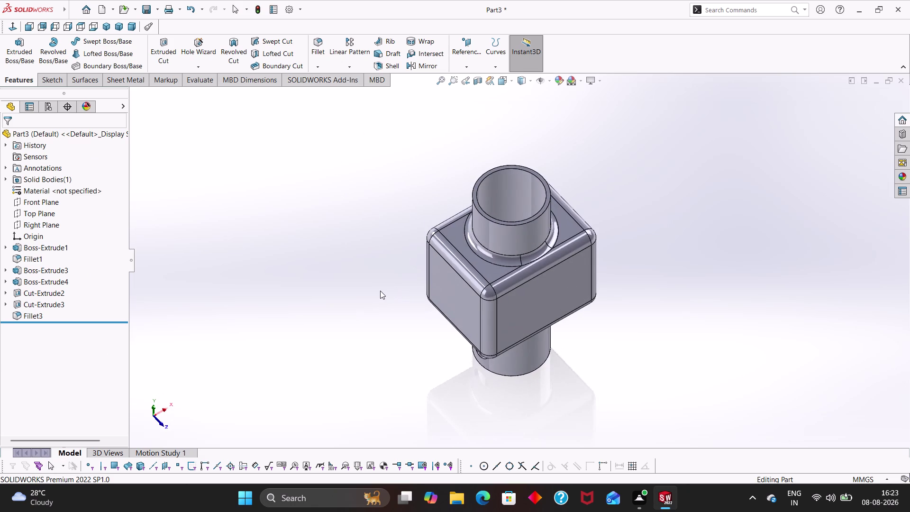